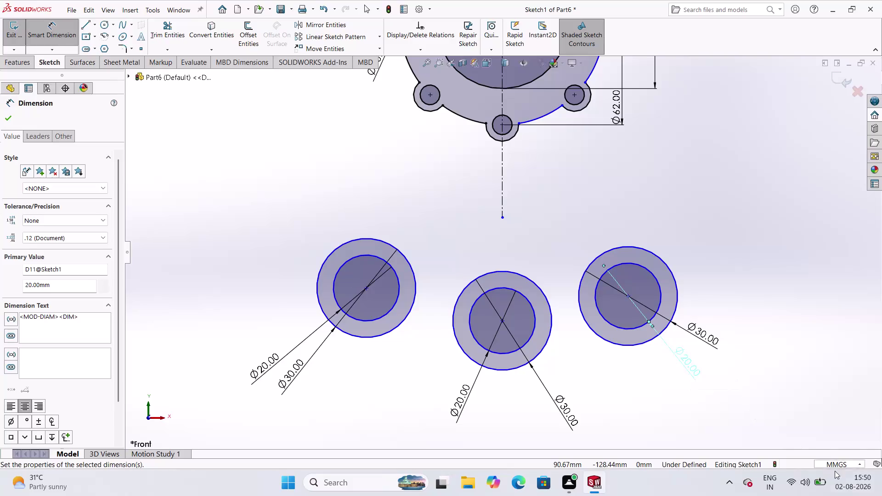
Dimension the right circle's centre 65 mm below the horizontal centreline.
click(731, 234)
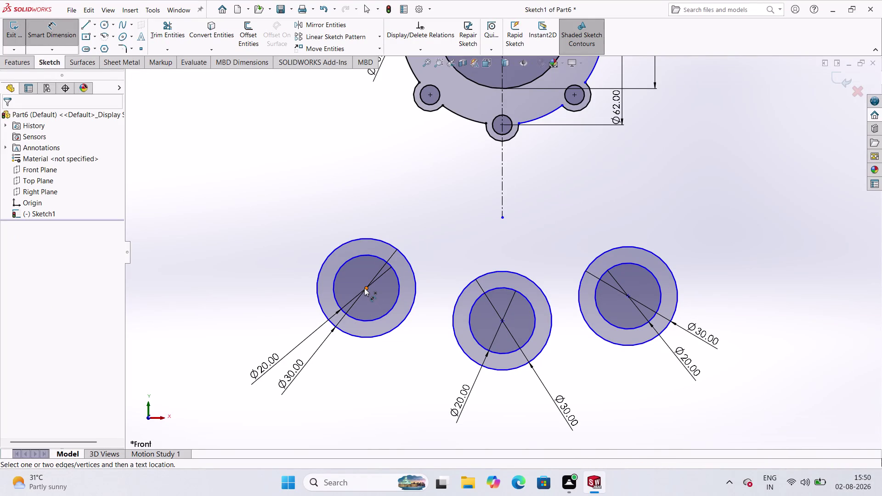
scroll(up, 3)
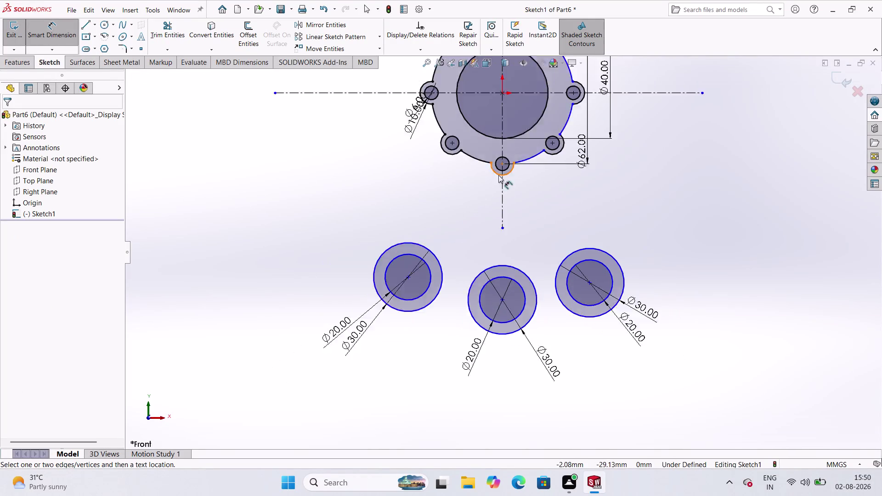
scroll(up, 3)
scroll(down, 3)
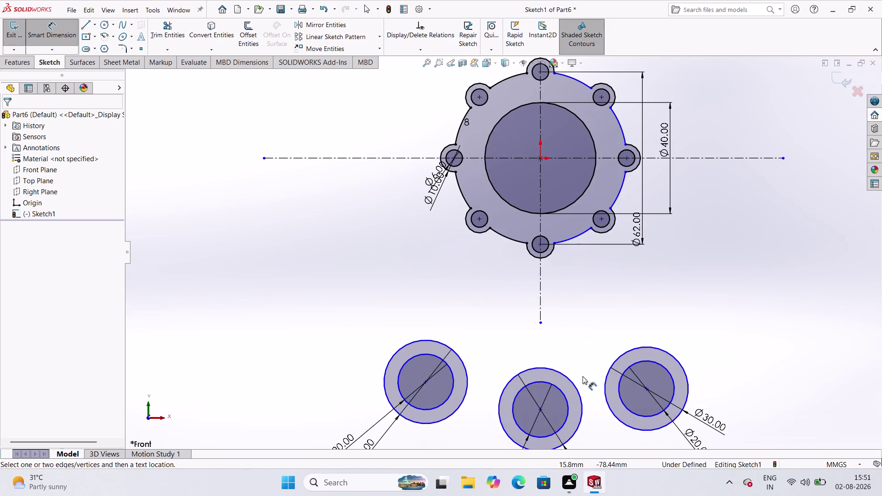
scroll(down, 3)
scroll(up, 3)
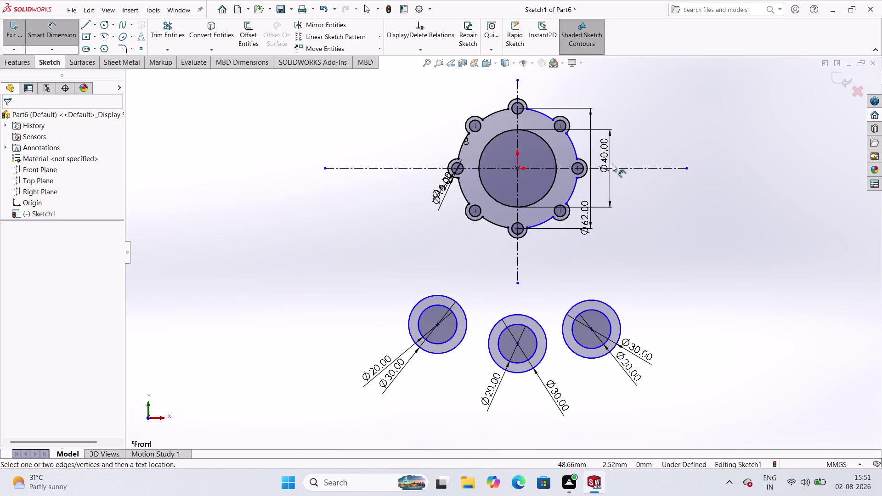
click(657, 167)
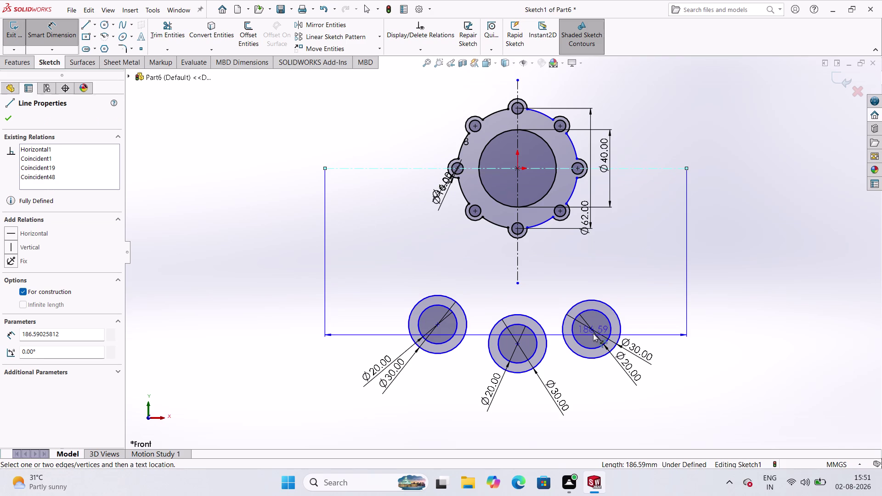
click(593, 328)
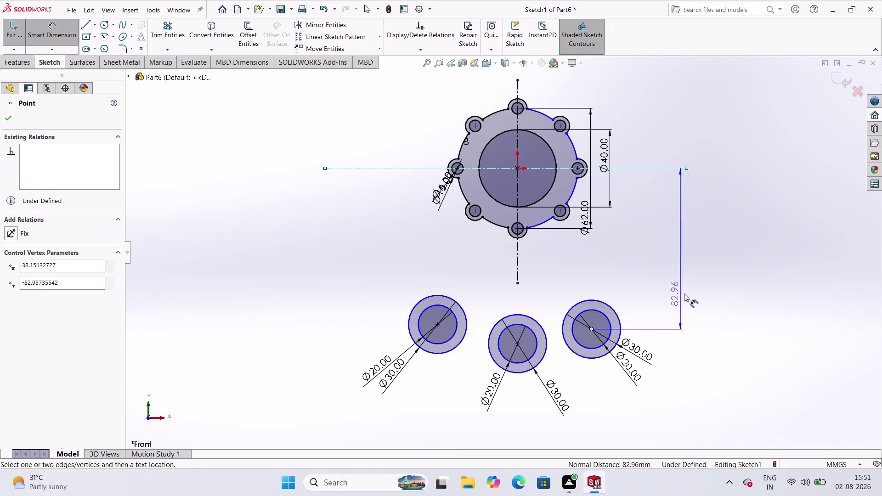
click(687, 292)
text(65)
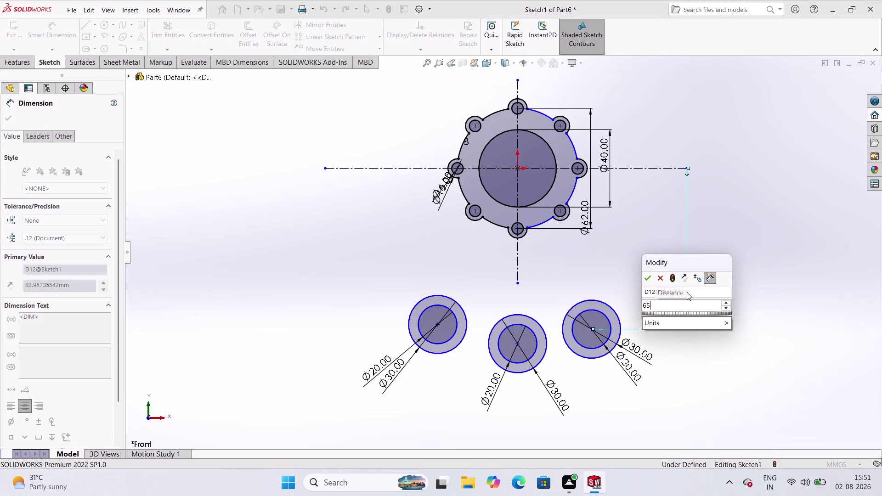
key(Return)
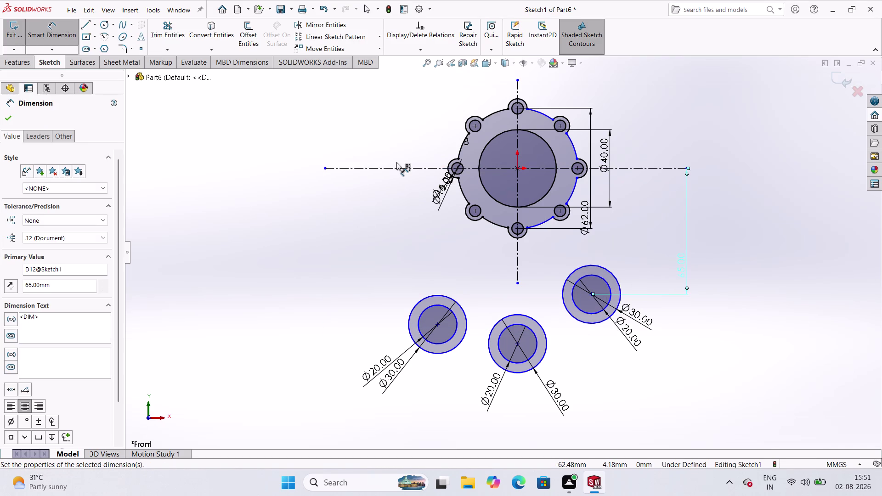
Start a vertical distance dimension from the horizontal centreline to the left circle's centre.
click(397, 167)
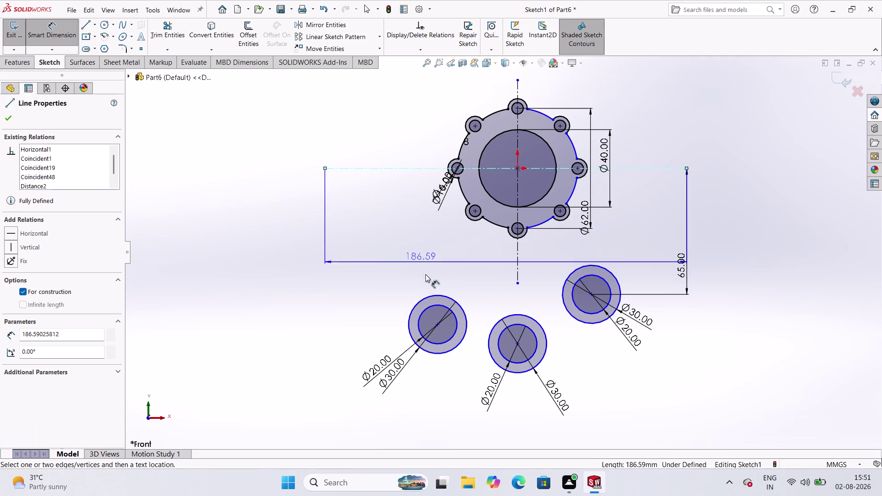
click(438, 323)
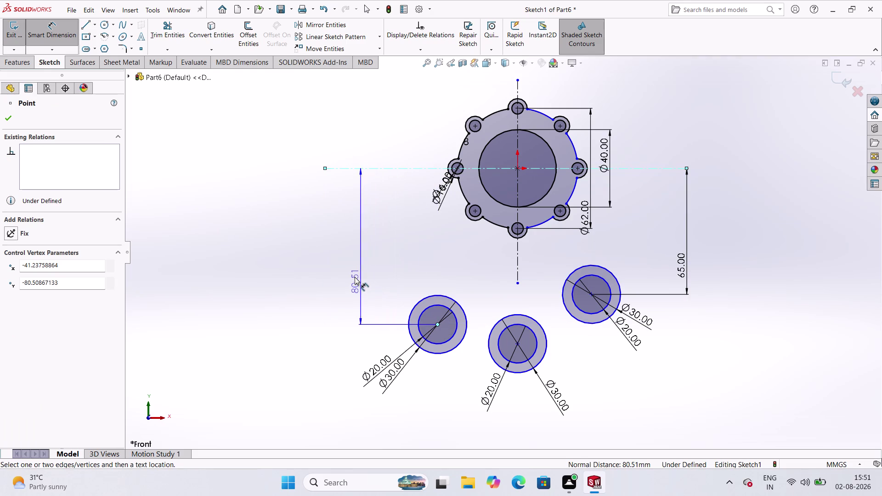
click(350, 270)
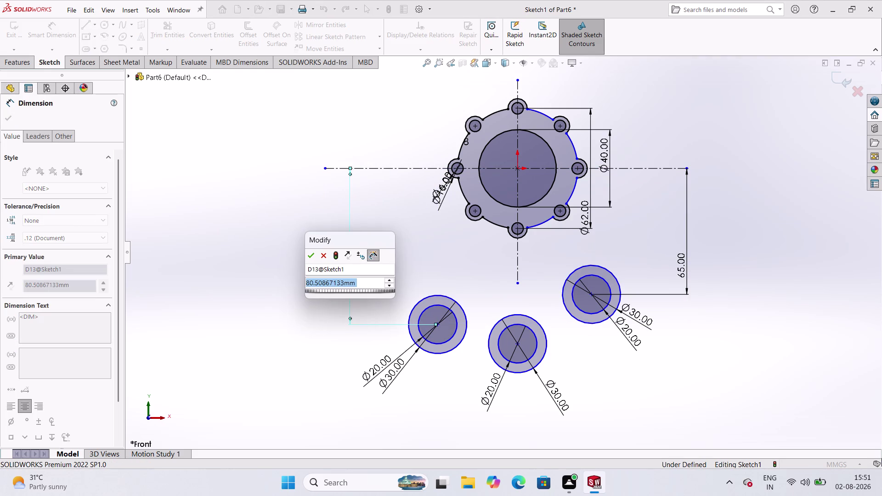
Confirm the left circle at 65 mm and place the middle circle 80 mm below the centreline.
text(65)
key(Return)
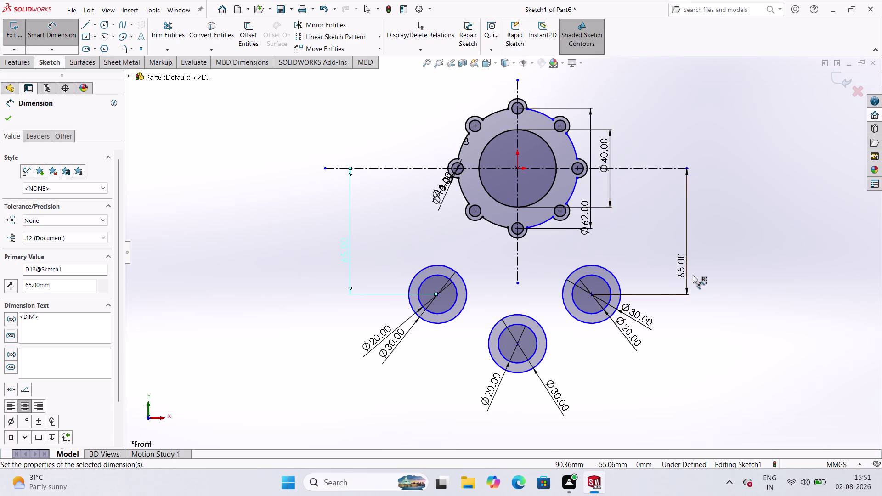
click(528, 168)
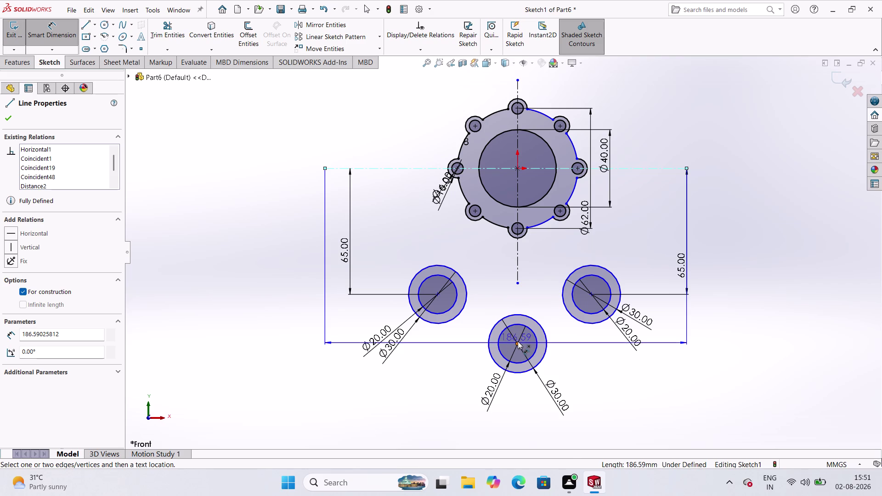
click(518, 341)
click(574, 364)
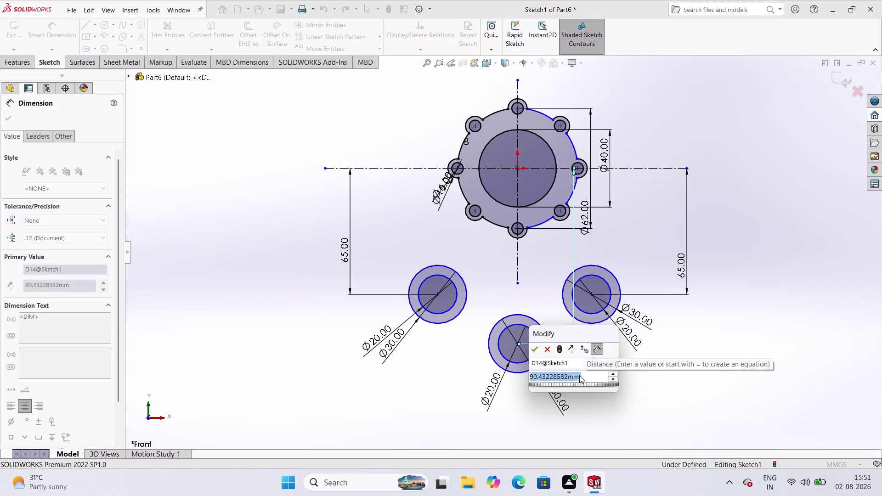
text(80)
key(Return)
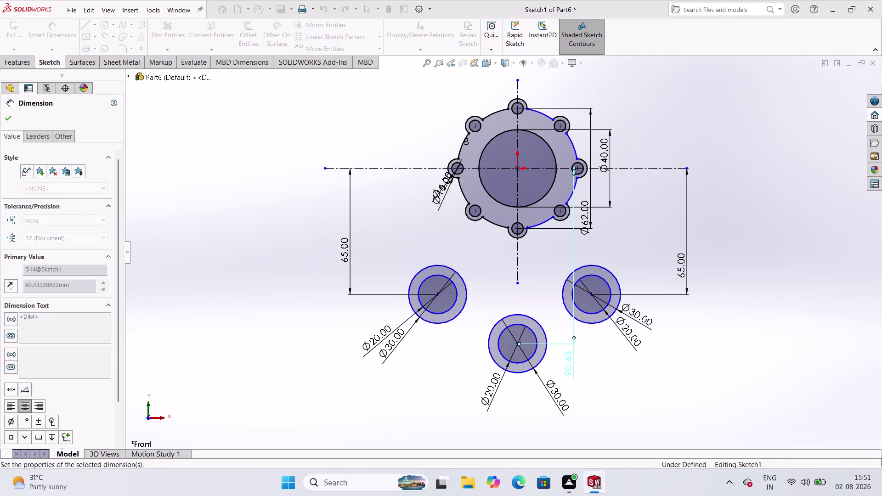
Begin a spacing dimension between the left and right circle centres.
click(610, 360)
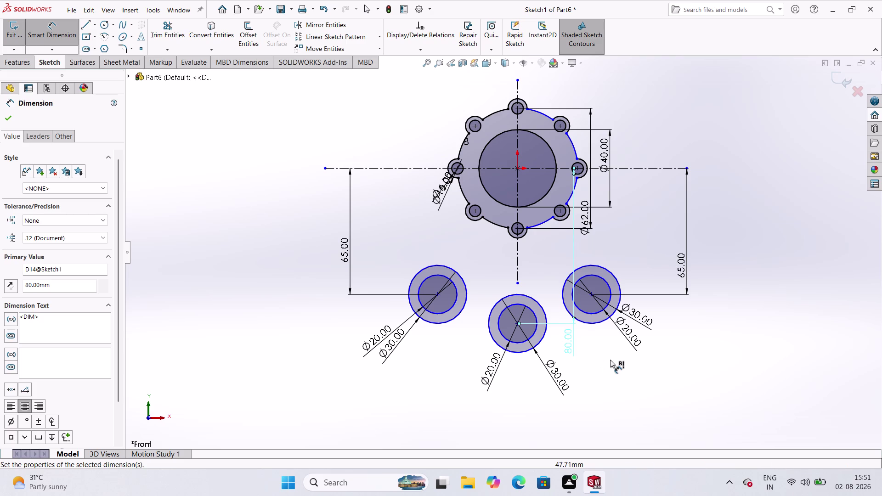
click(439, 296)
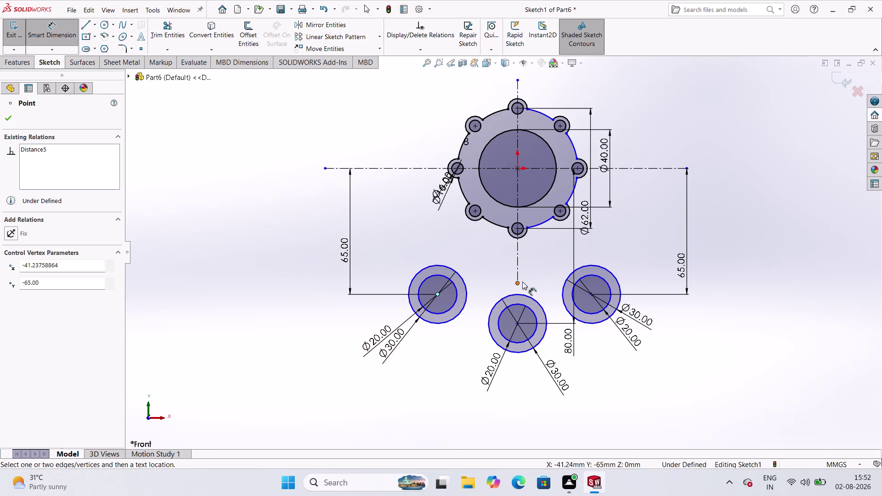
click(592, 294)
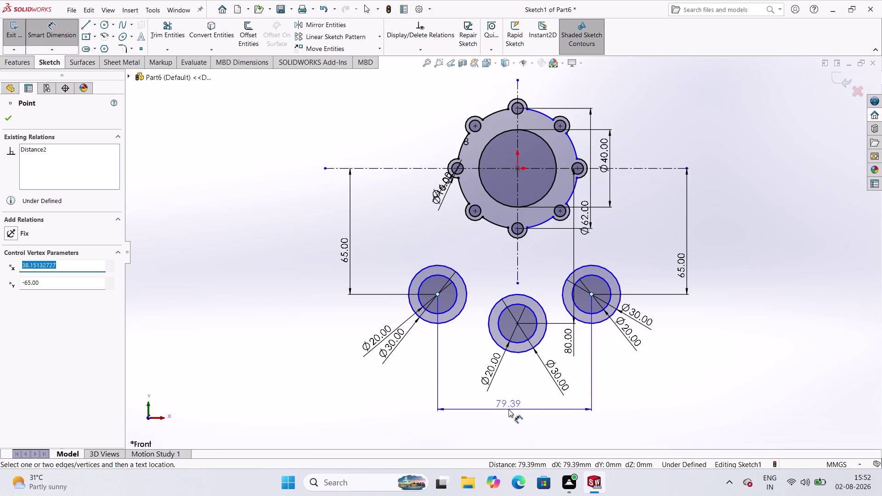
Make the two outer circle centres symmetric about the vertical centreline.
key(Escape)
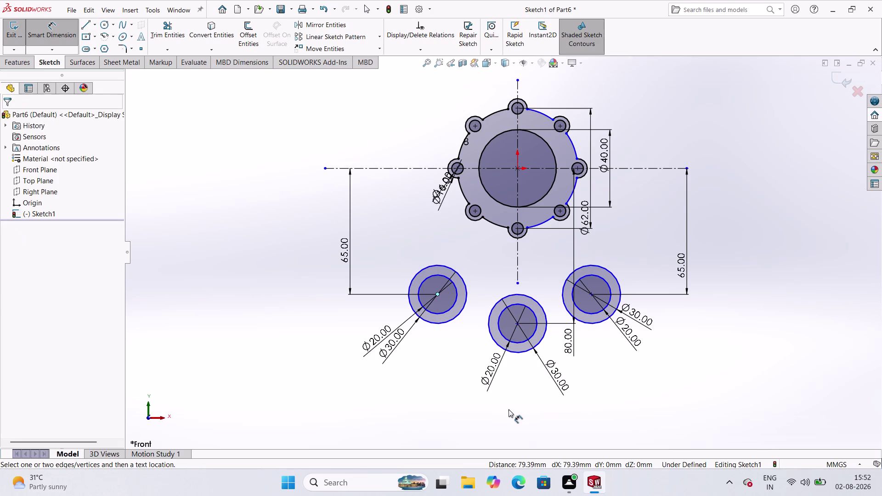
click(42, 37)
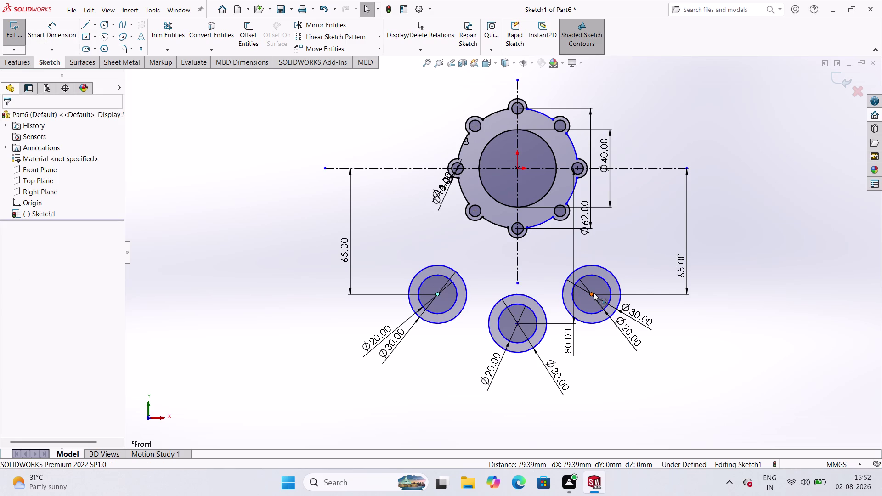
click(593, 292)
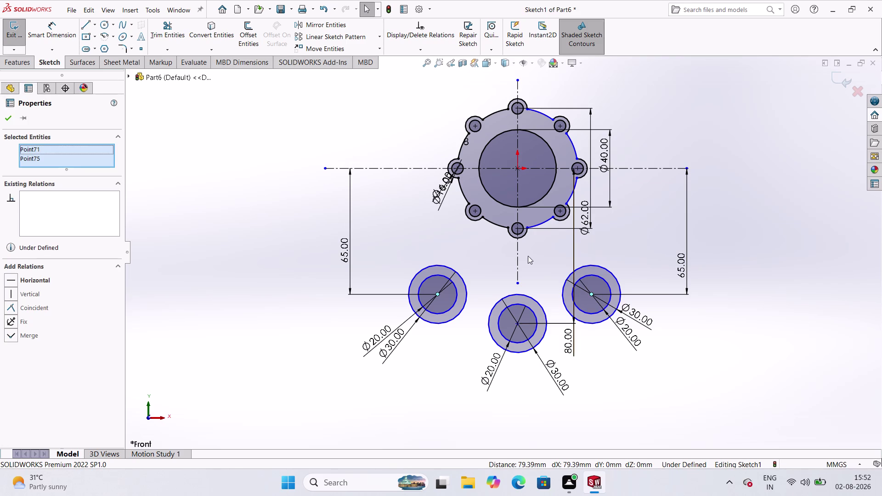
click(518, 264)
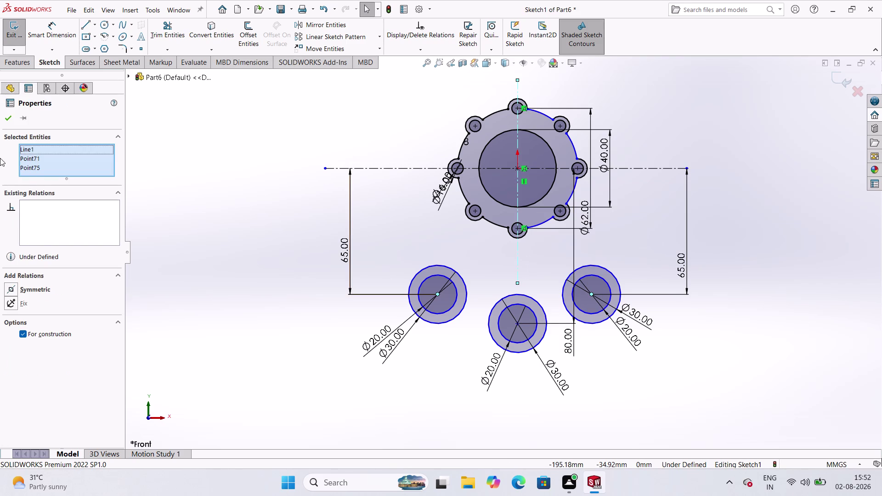
click(32, 287)
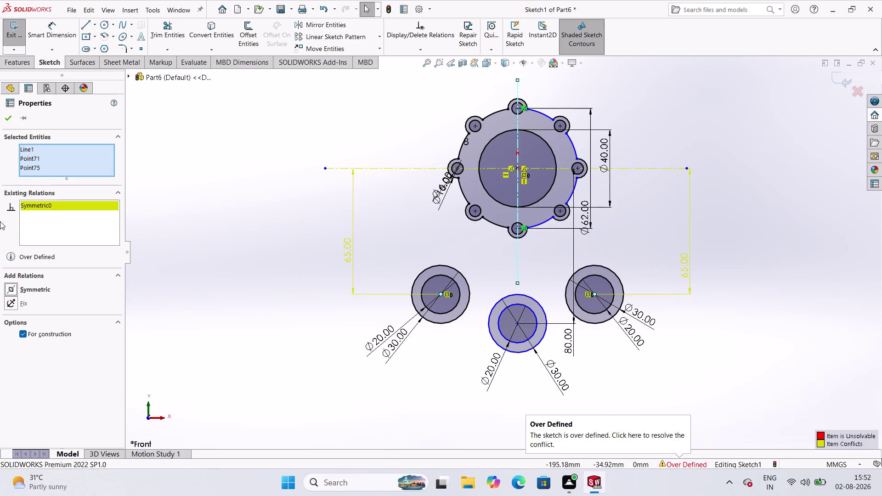
click(10, 115)
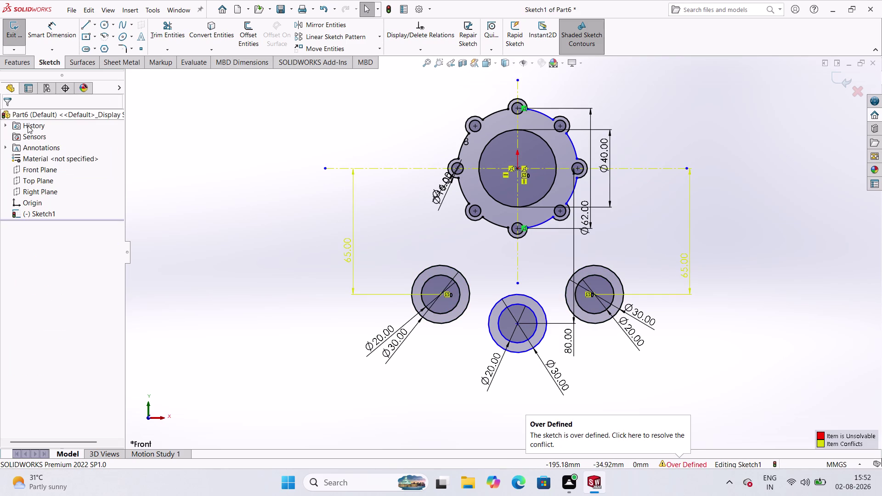
click(413, 400)
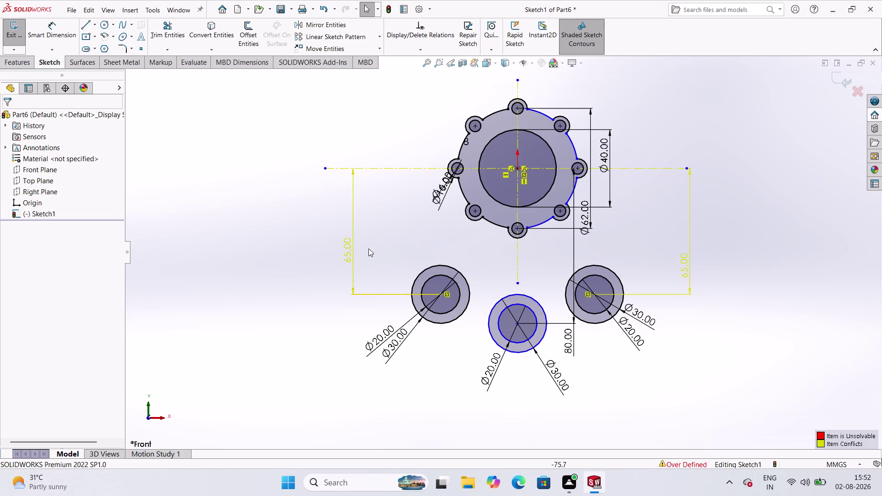
Delete the conflicting left 65 mm dimension.
click(342, 254)
key(Delete)
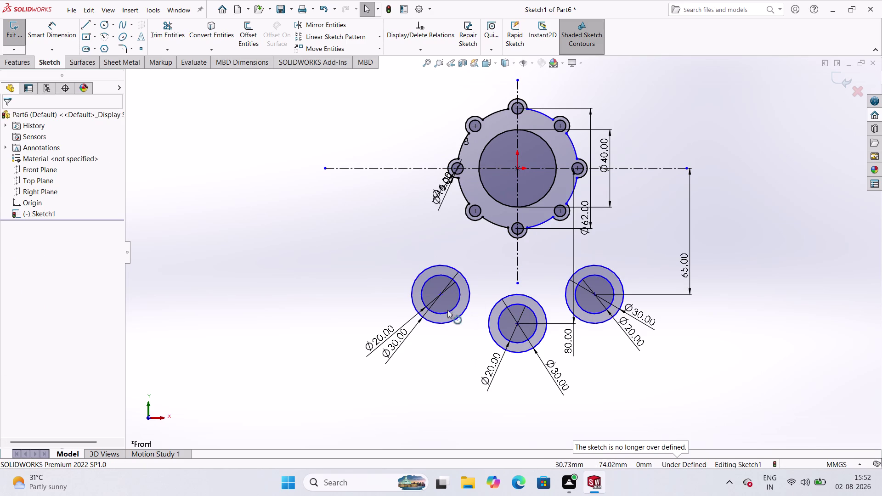
click(439, 296)
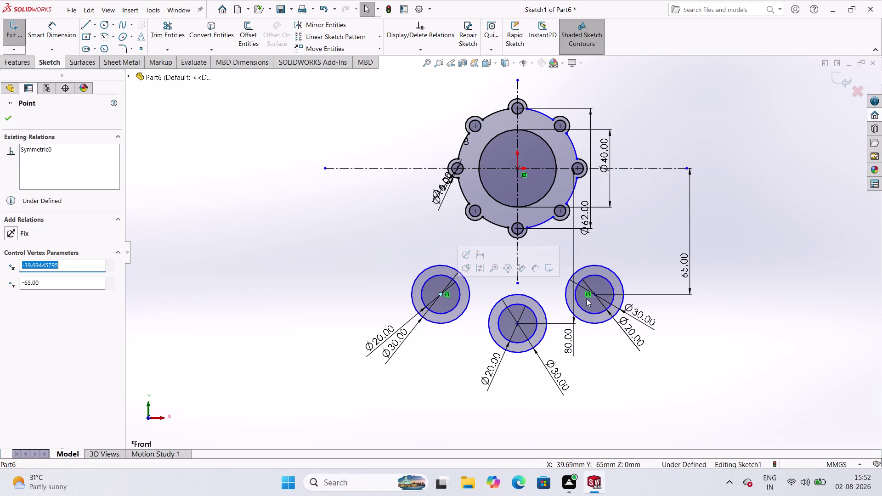
click(594, 295)
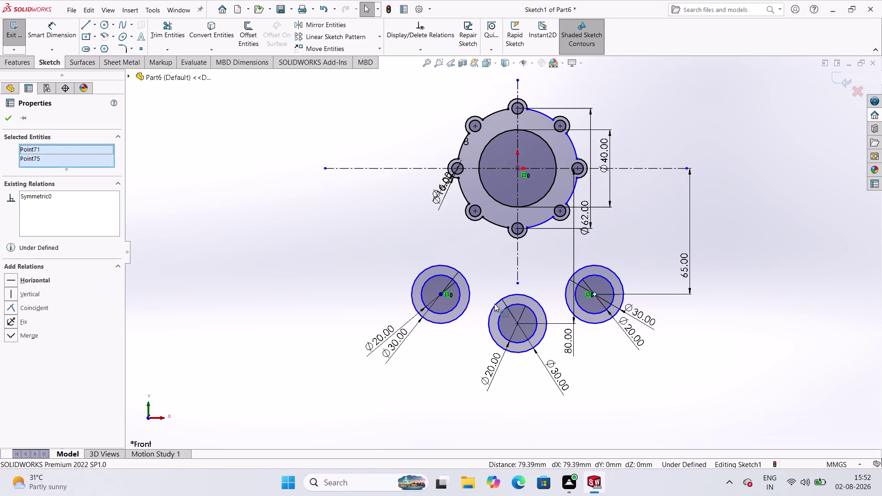
click(46, 38)
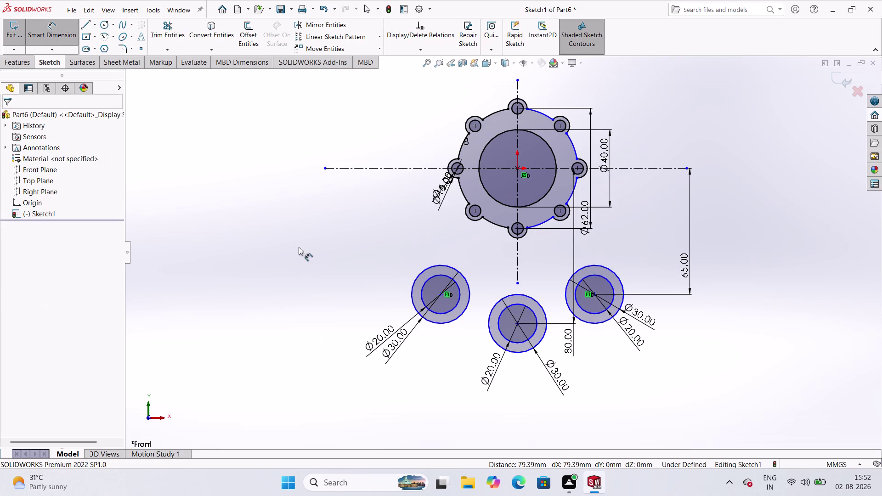
Space the left and right circle centres 72 mm apart and exit Sketch1.
click(443, 293)
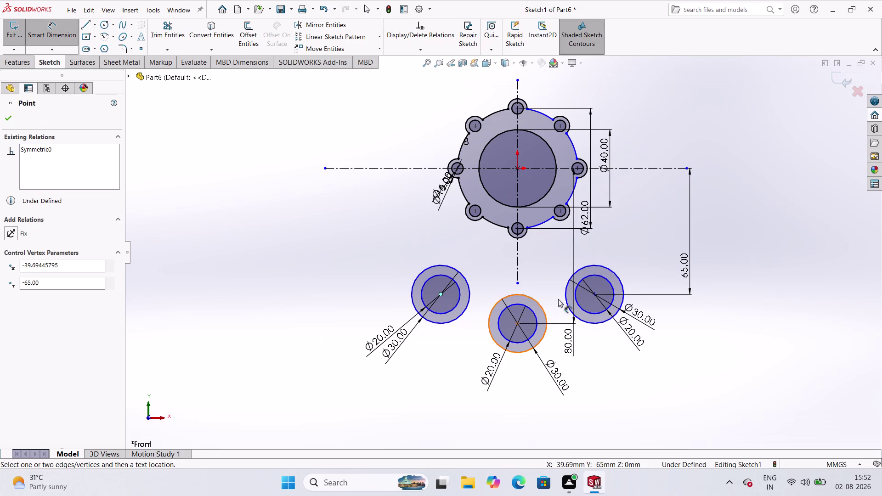
click(595, 296)
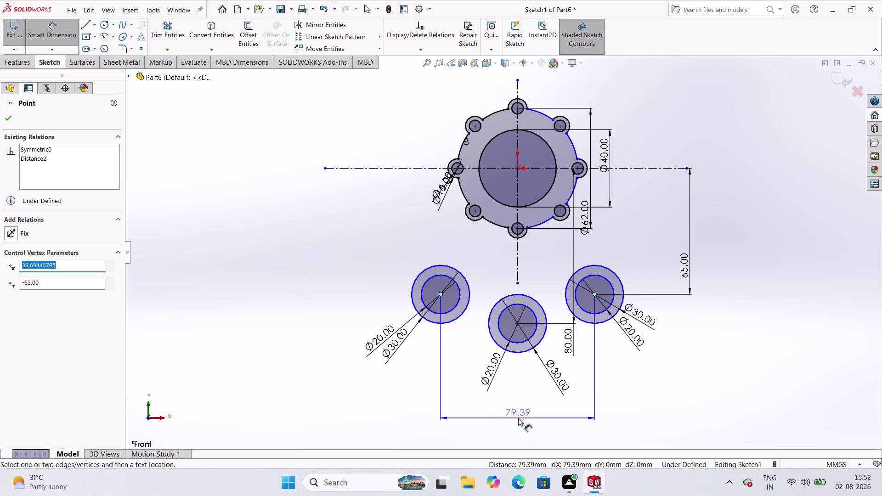
click(518, 418)
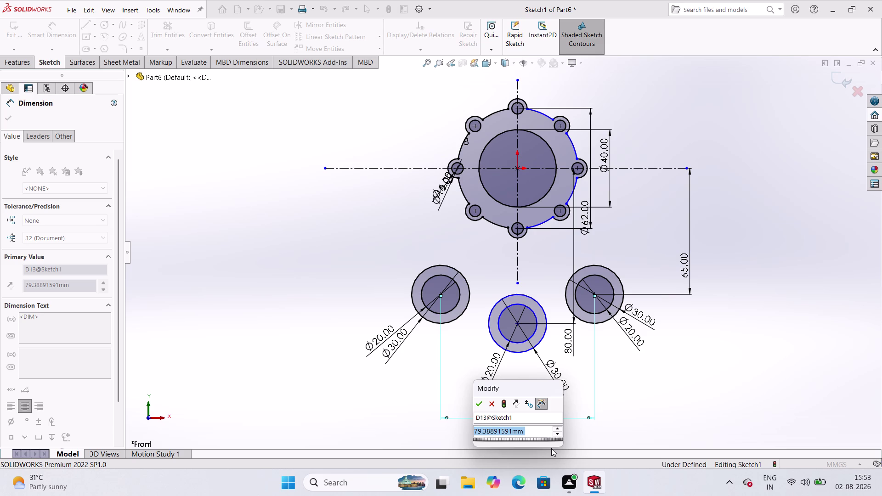
key(7)
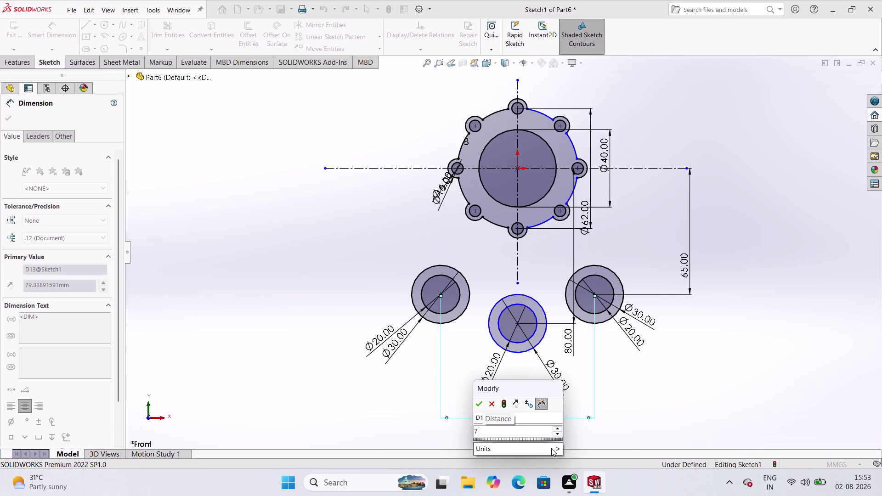
key(2)
key(Return)
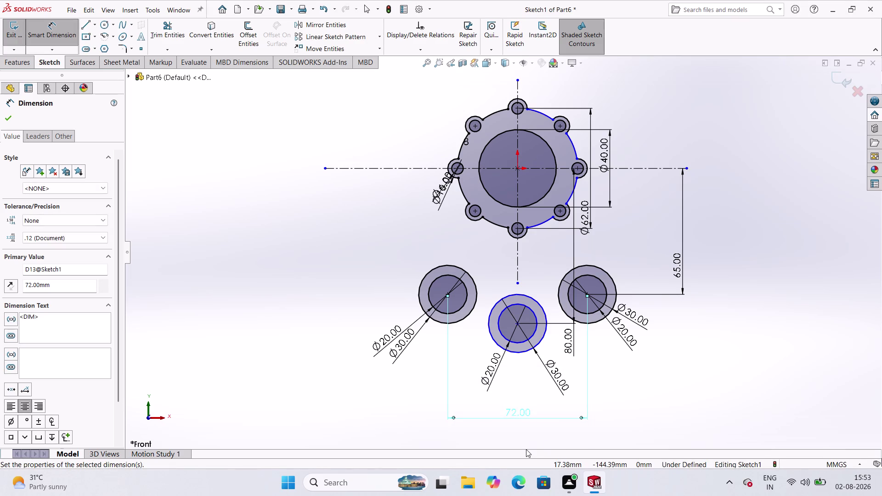
click(713, 392)
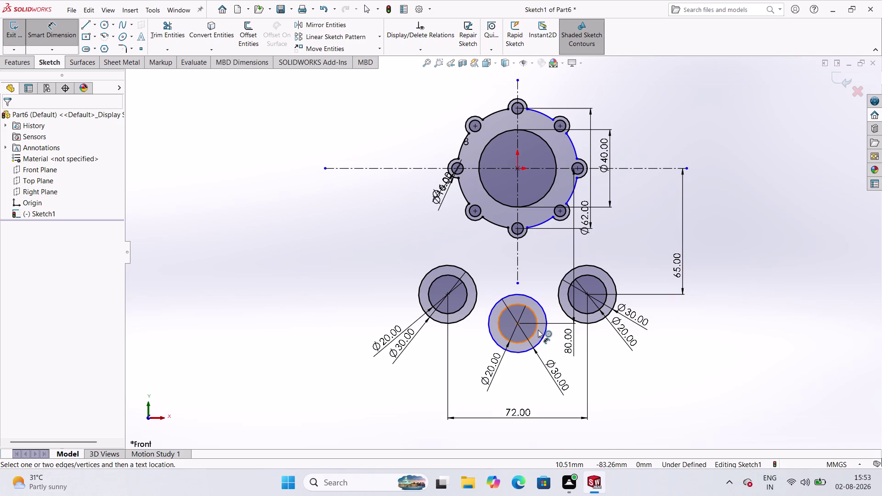
click(65, 29)
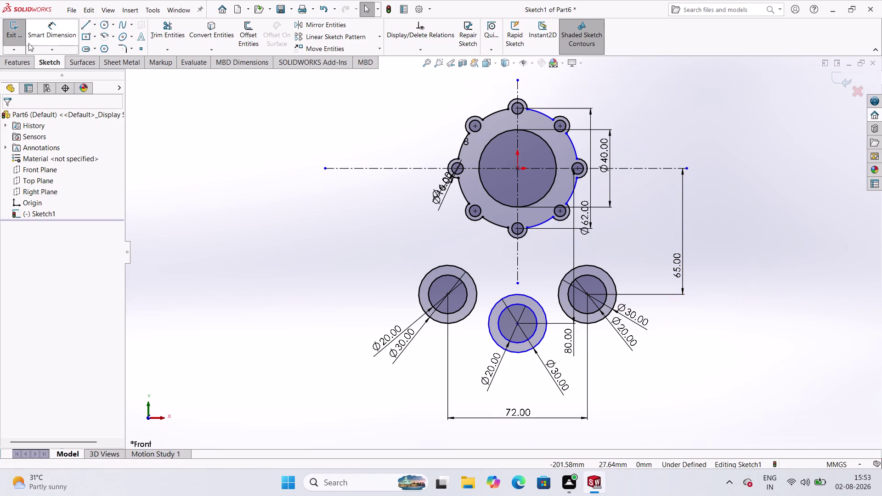
click(13, 34)
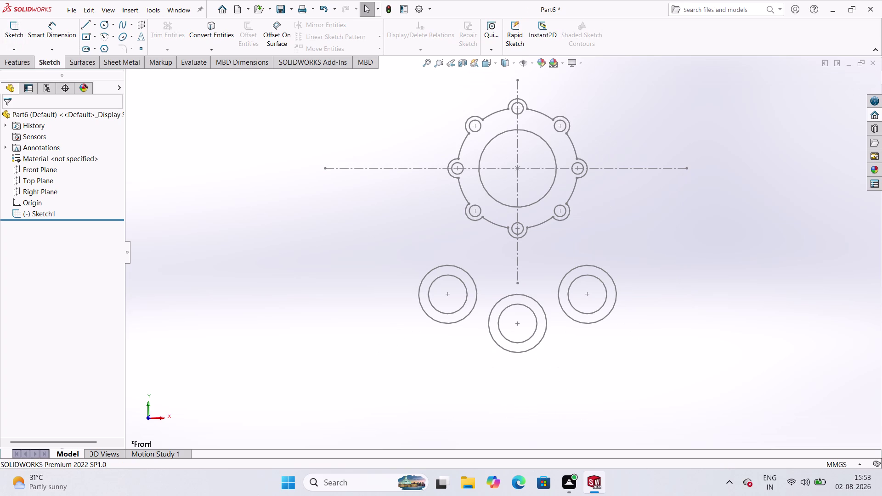
Extrude Sketch1 as Boss-Extrude1, Mid Plane, 32 mm deep.
click(18, 60)
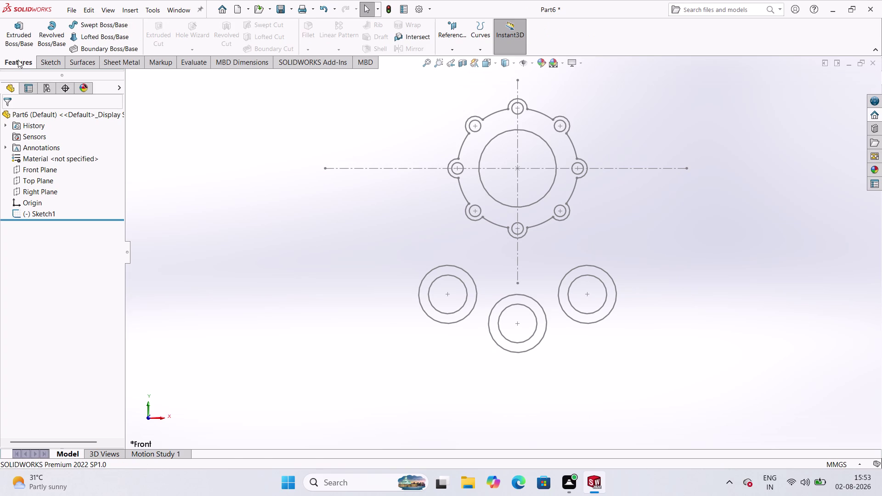
click(22, 27)
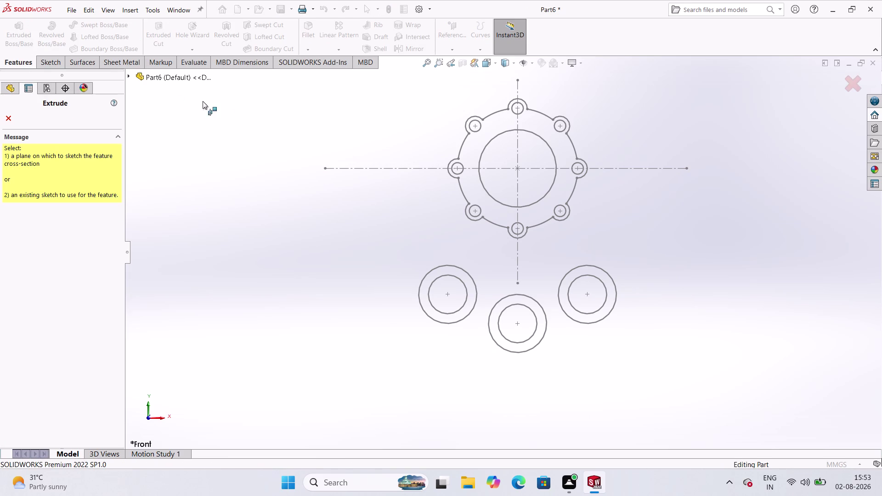
click(177, 79)
click(163, 179)
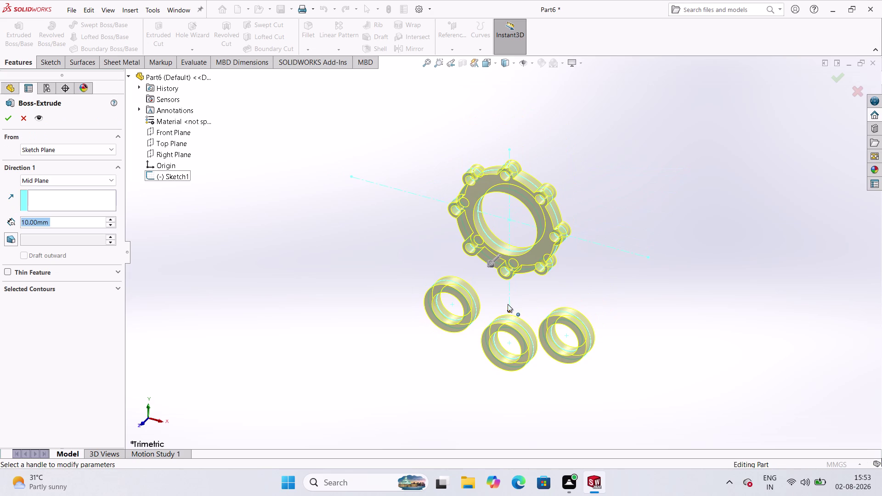
text(32)
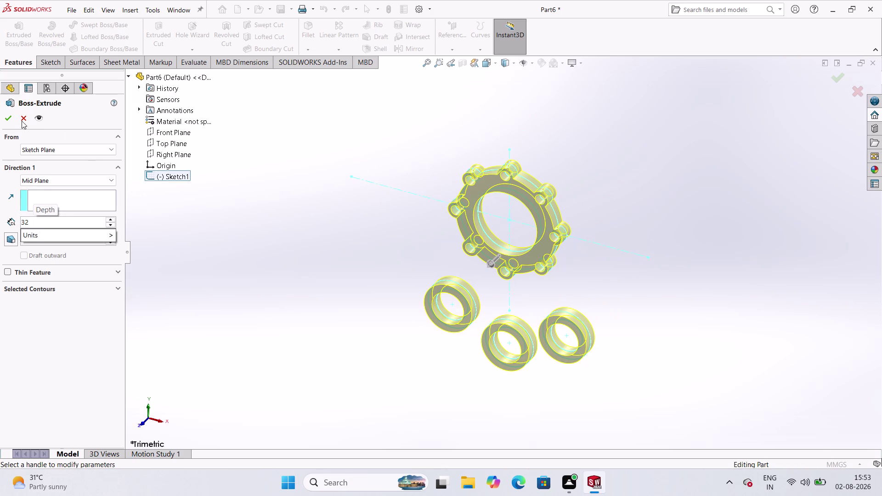
click(7, 122)
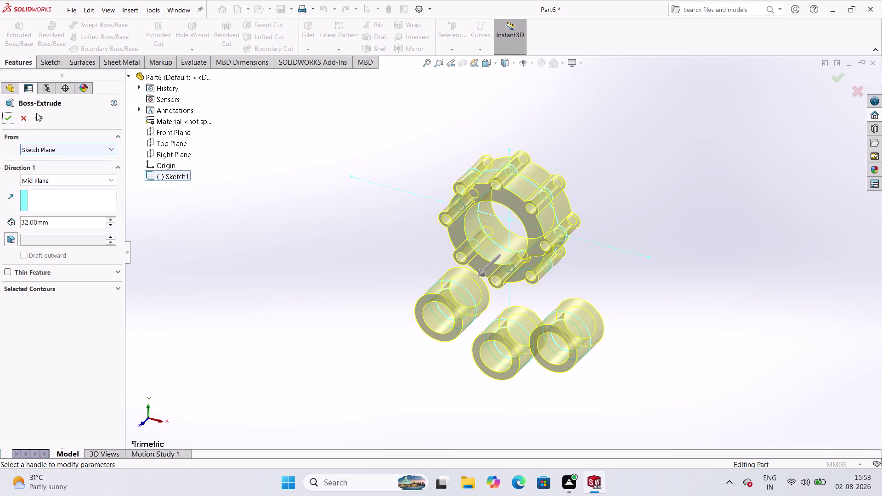
click(9, 116)
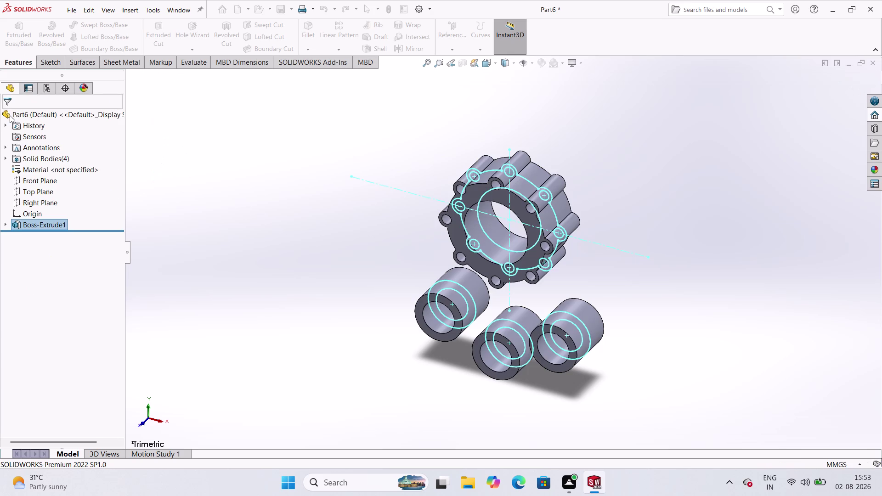
click(278, 154)
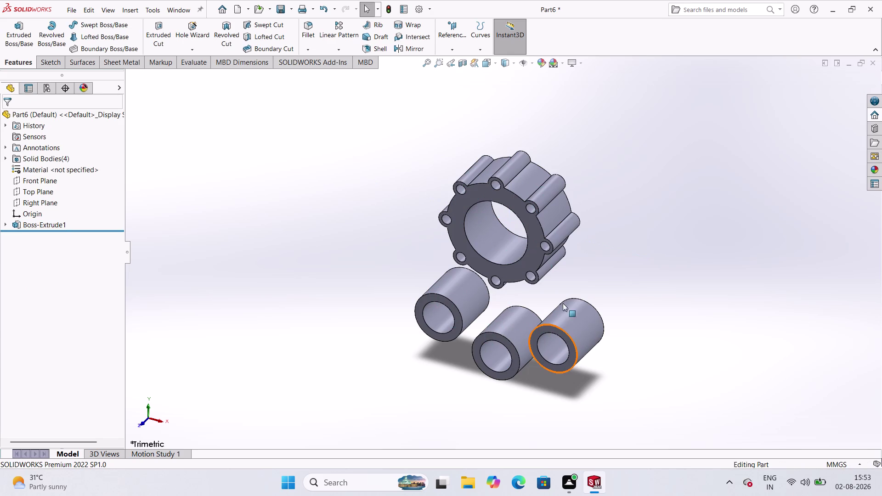
middle_drag(608, 240, 618, 183)
scroll(up, 3)
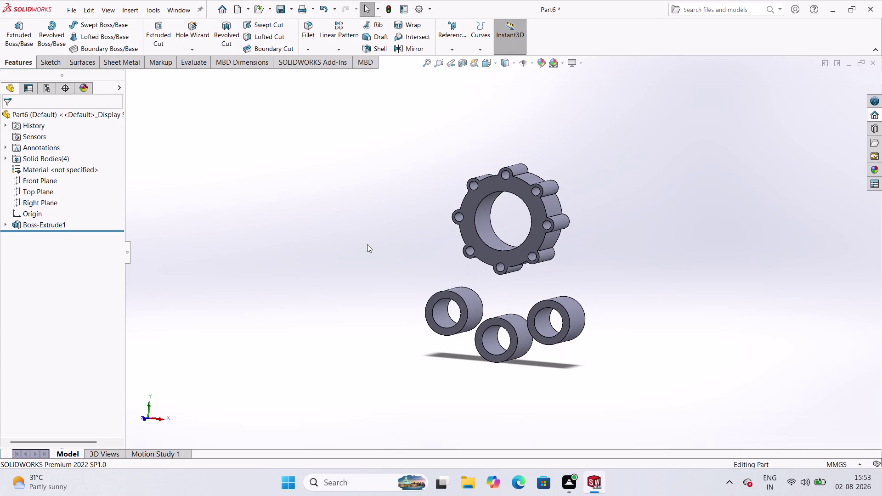
scroll(up, 3)
middle_drag(388, 239, 418, 250)
scroll(down, 3)
scroll(up, 3)
scroll(down, 3)
scroll(down, 3)
scroll(up, 3)
scroll(down, 3)
scroll(down, 3)
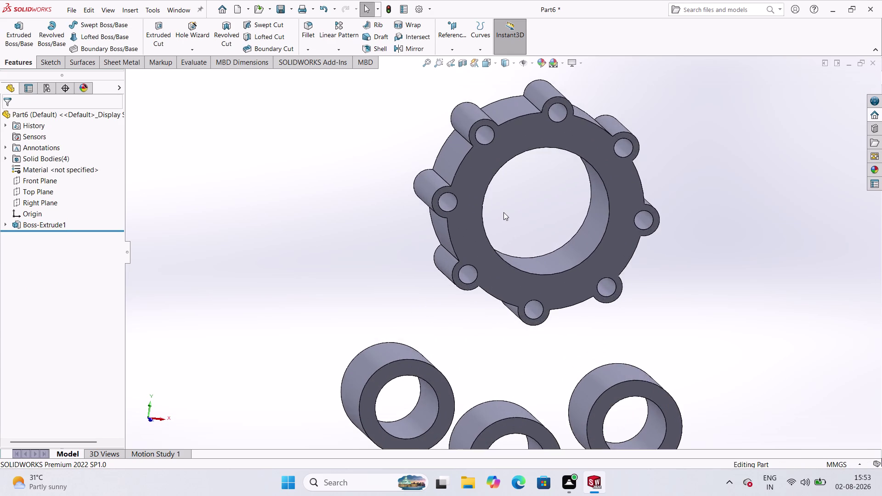
middle_drag(504, 212, 495, 131)
scroll(up, 3)
middle_drag(477, 153, 480, 313)
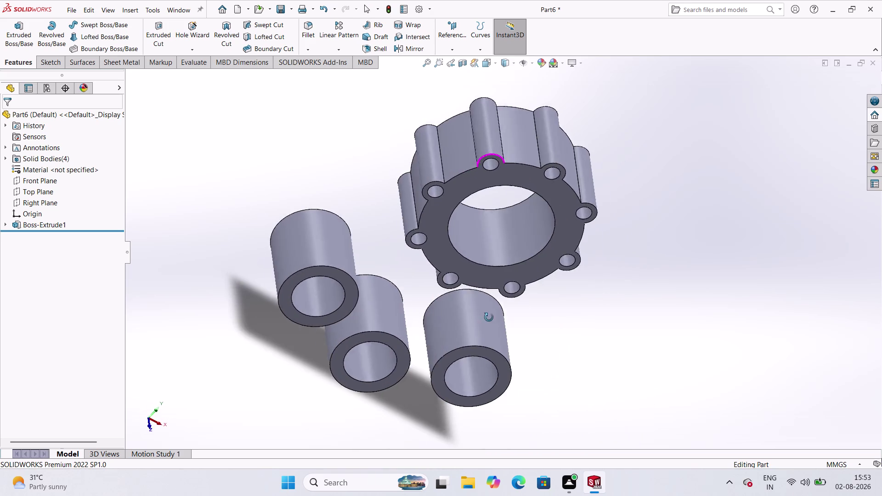
middle_drag(479, 313, 463, 216)
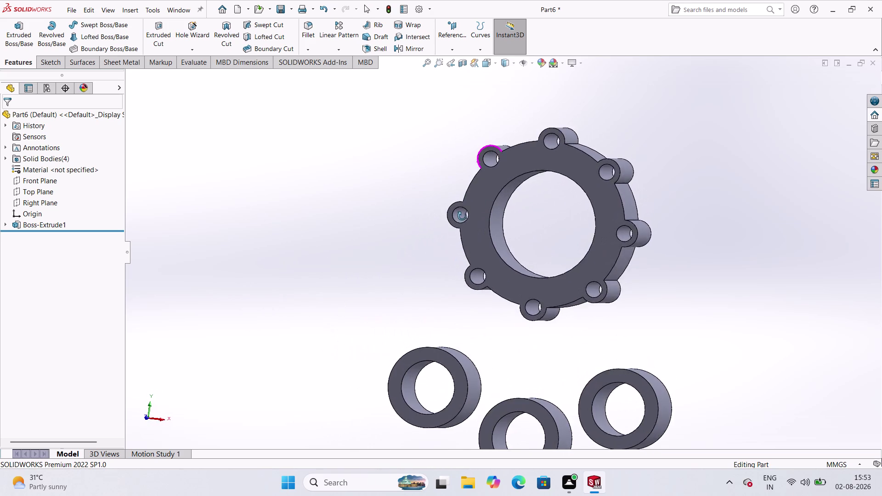
middle_drag(462, 216, 524, 243)
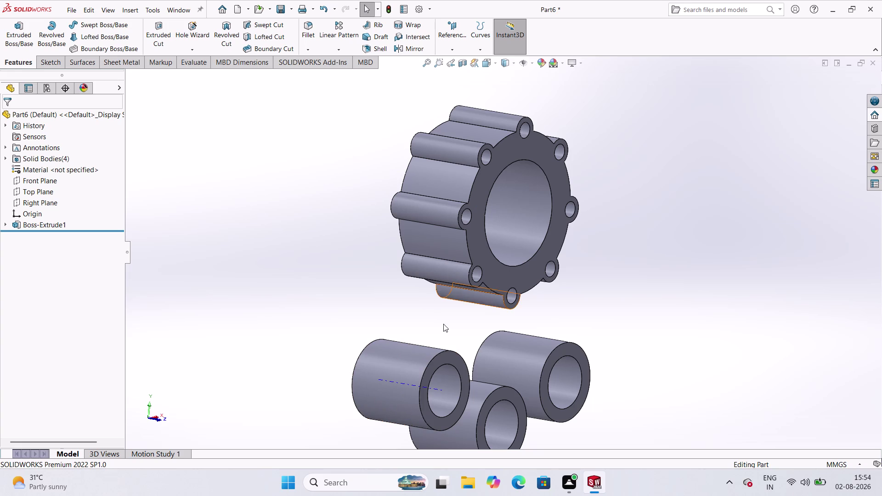
scroll(up, 3)
scroll(down, 3)
middle_drag(498, 279, 492, 281)
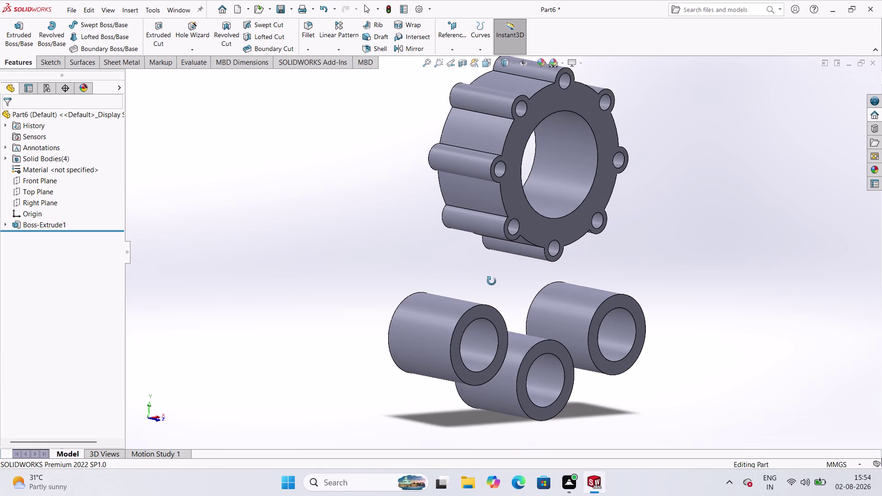
middle_drag(492, 281, 437, 284)
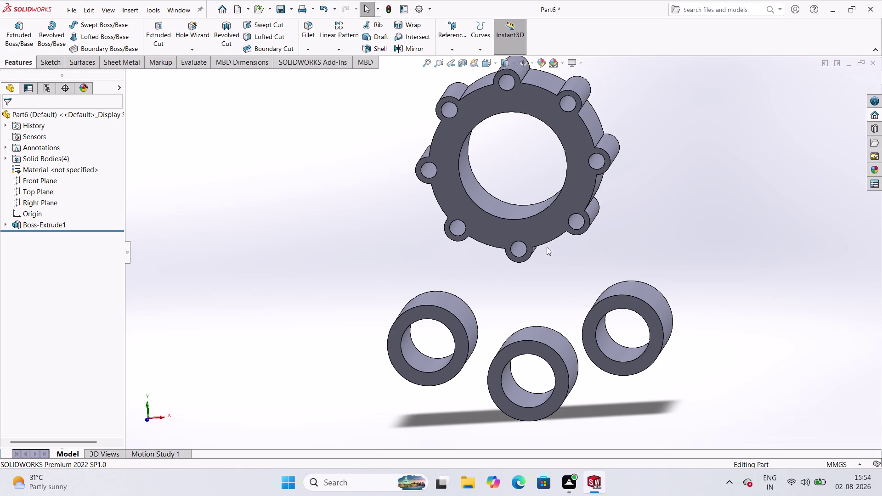
middle_drag(647, 196, 637, 227)
middle_drag(606, 177, 607, 176)
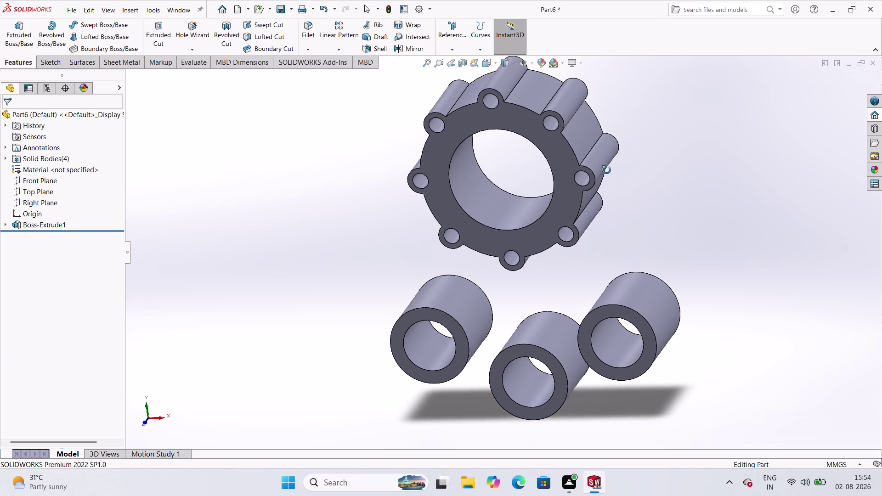
middle_drag(606, 176, 628, 131)
middle_click(627, 131)
scroll(up, 3)
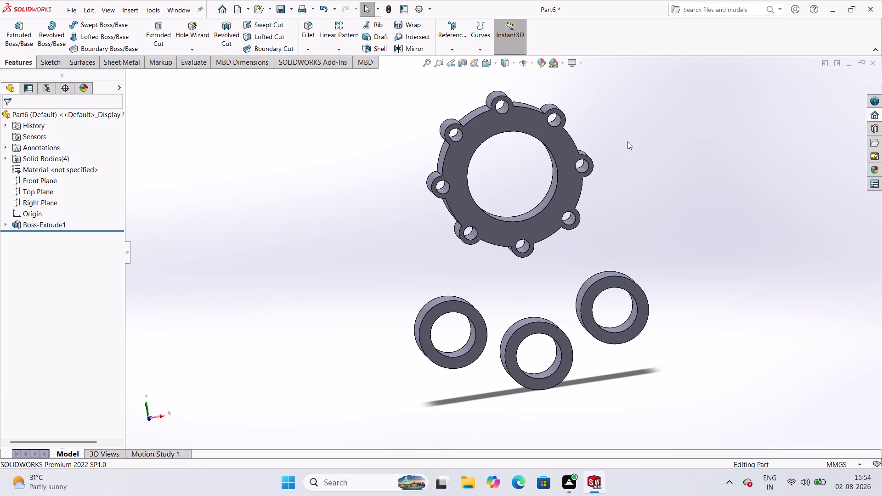
middle_drag(370, 324, 357, 273)
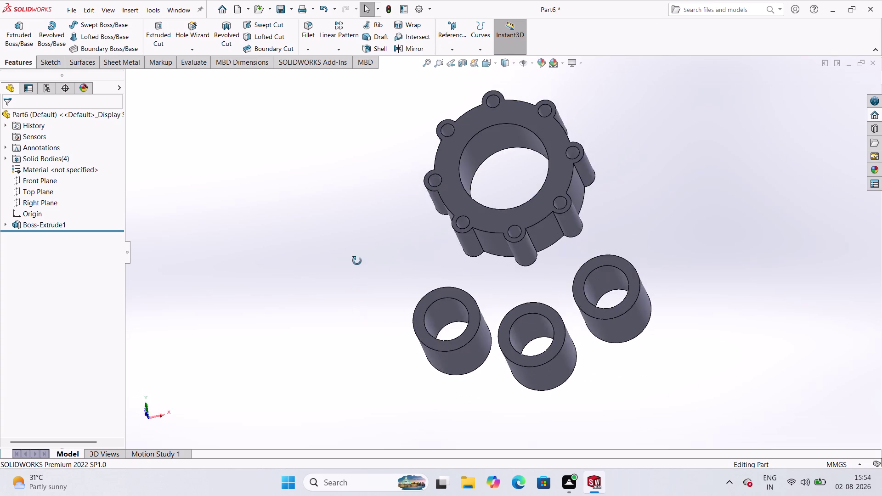
middle_drag(357, 273, 399, 251)
middle_drag(391, 252, 385, 258)
middle_drag(364, 291, 358, 300)
middle_click(359, 300)
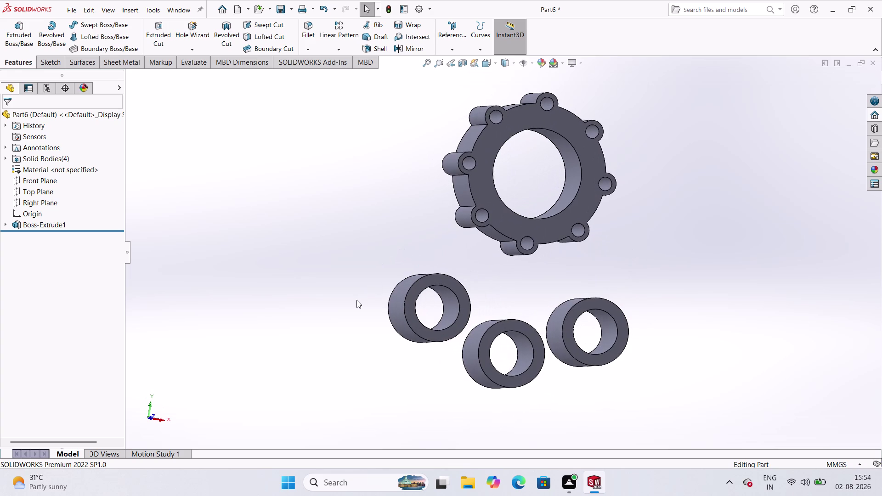
click(49, 61)
Open Sketch2 on the front face of the flange and rings.
drag(19, 33, 14, 27)
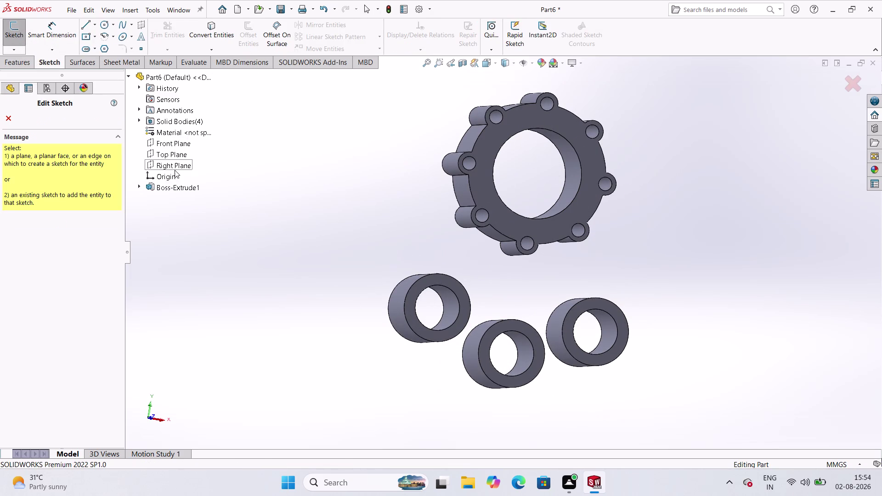
click(166, 137)
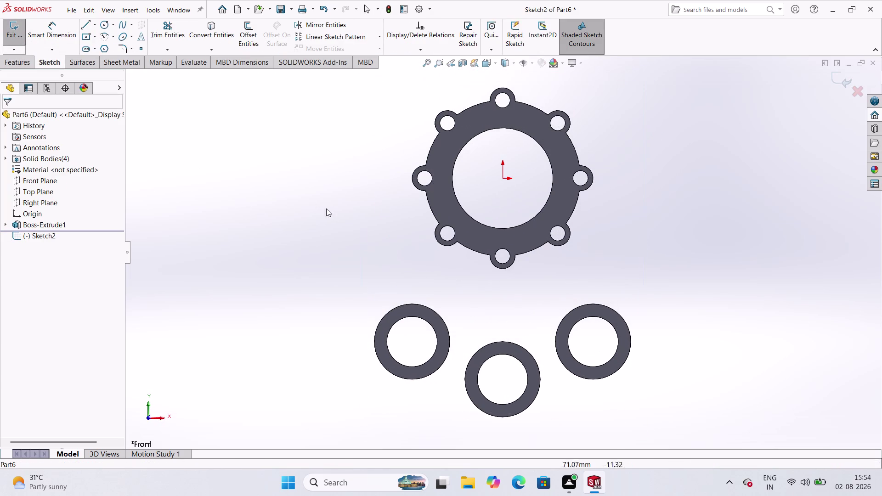
scroll(down, 3)
scroll(up, 3)
scroll(down, 3)
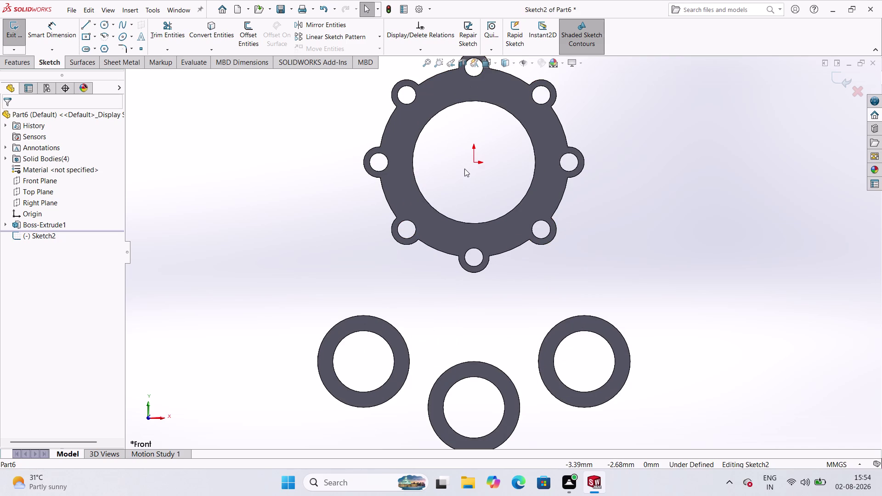
scroll(up, 3)
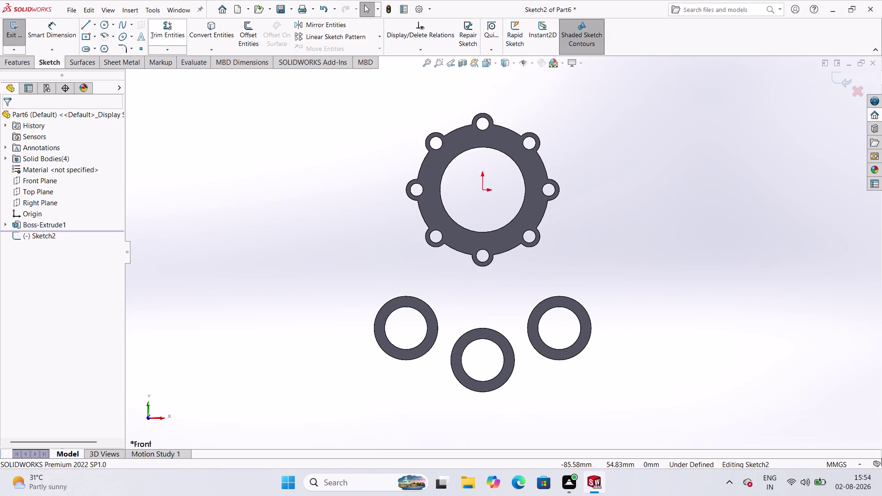
click(209, 28)
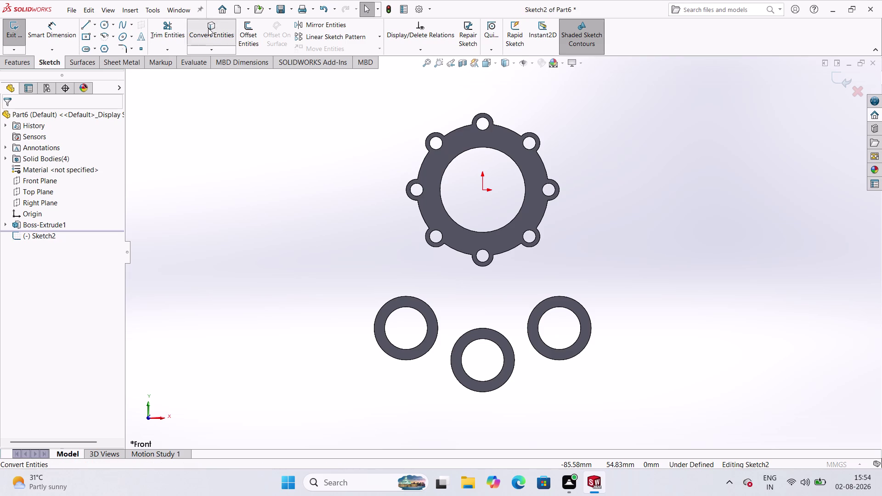
scroll(down, 3)
scroll(up, 3)
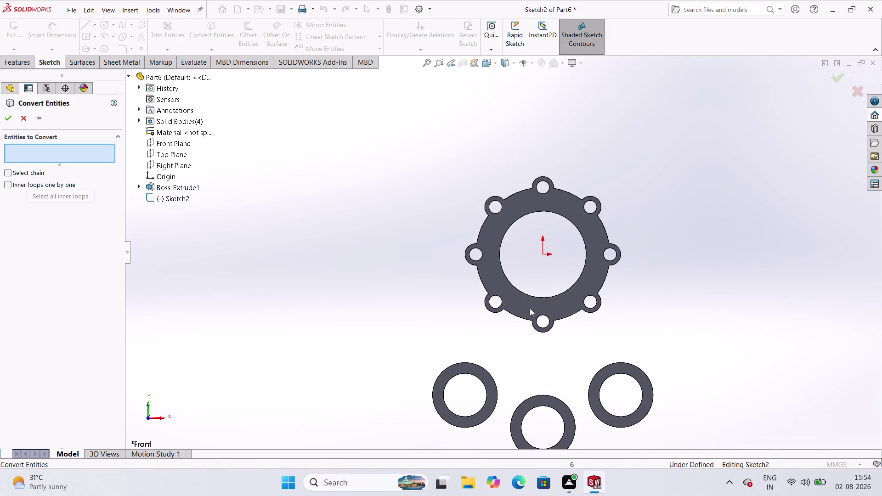
scroll(down, 3)
click(415, 217)
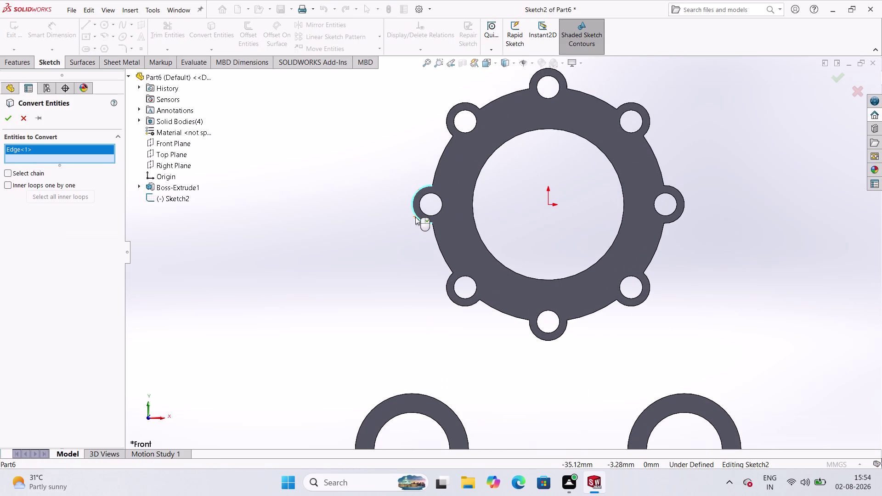
click(441, 248)
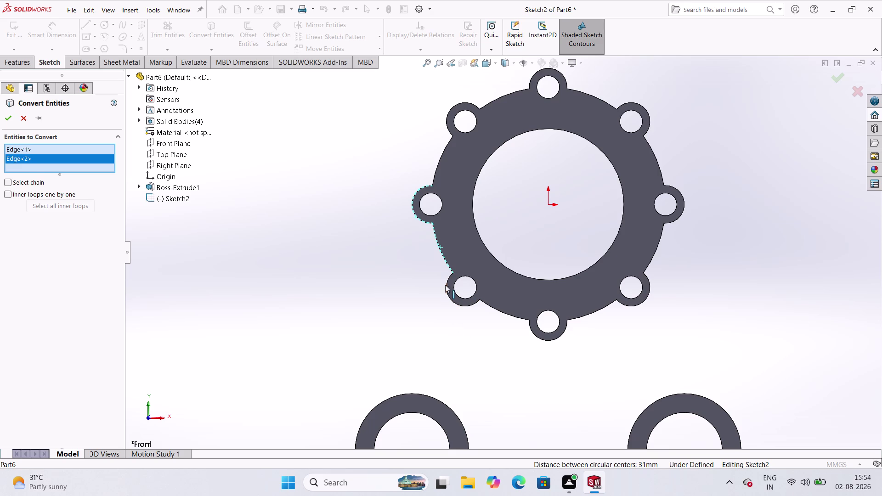
click(446, 285)
click(506, 310)
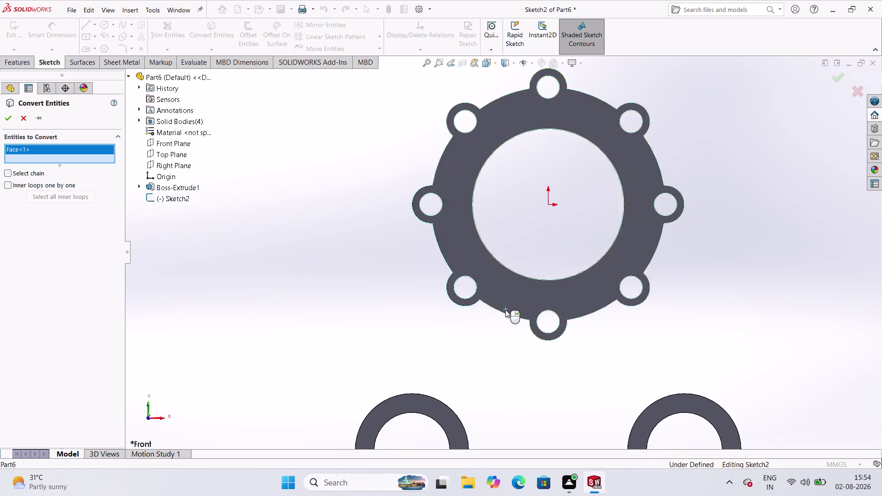
click(291, 269)
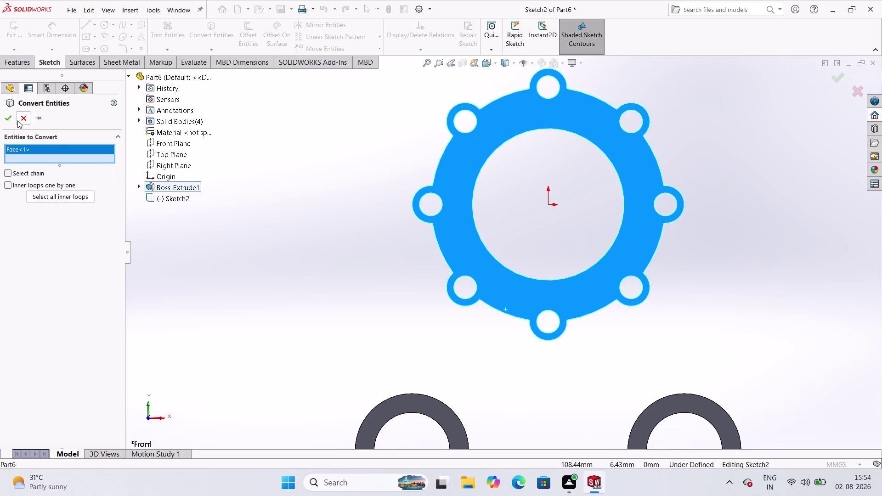
click(18, 123)
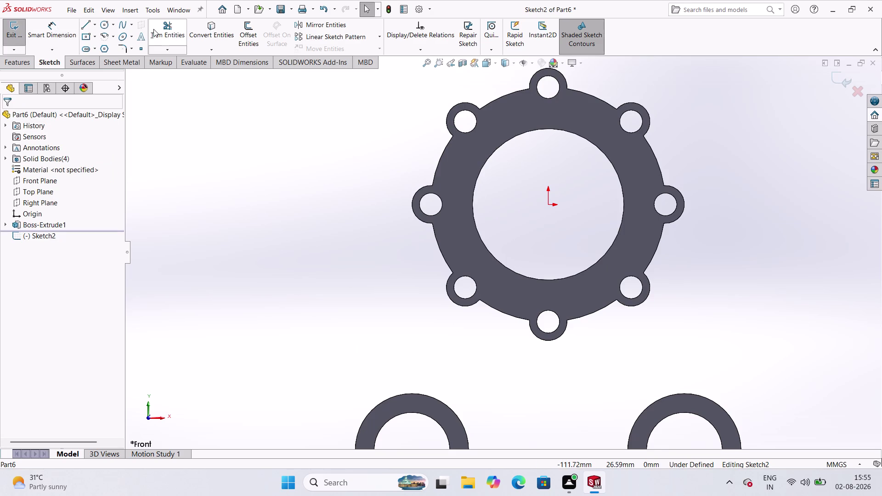
click(211, 27)
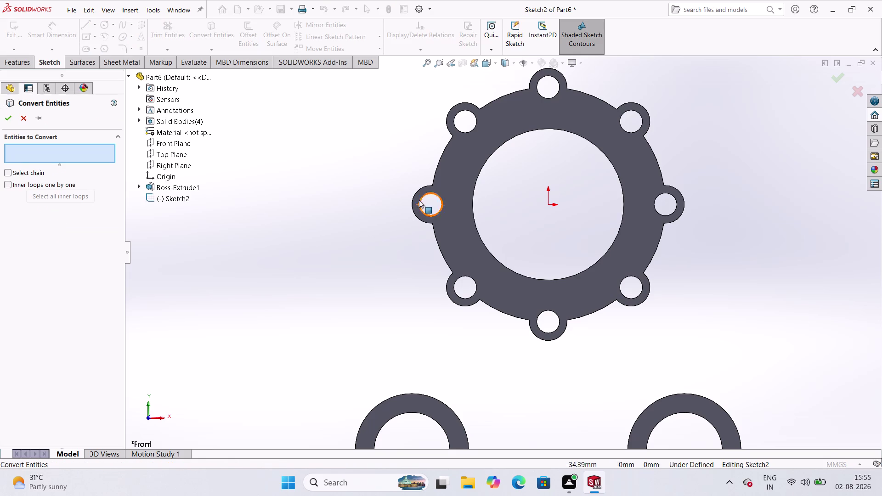
click(411, 209)
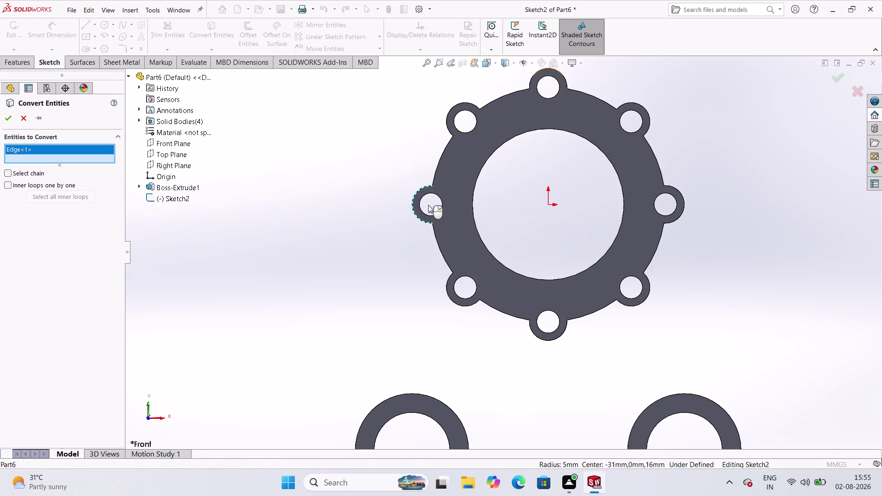
click(684, 201)
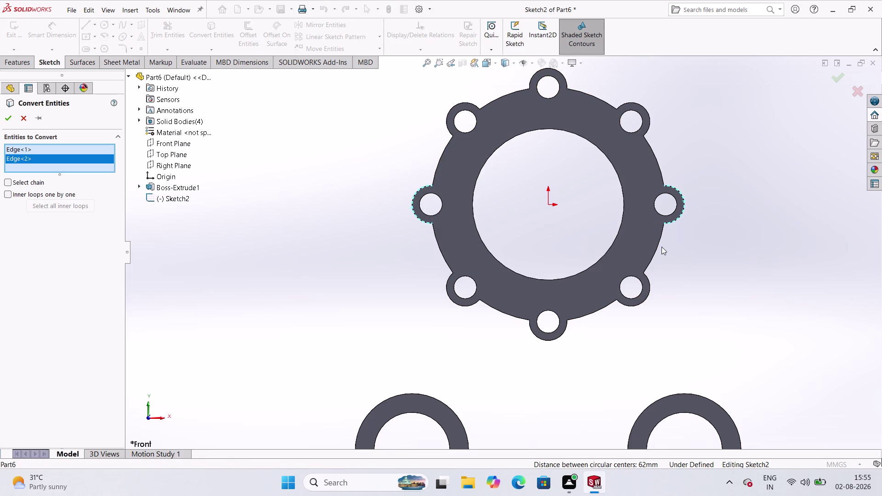
click(655, 244)
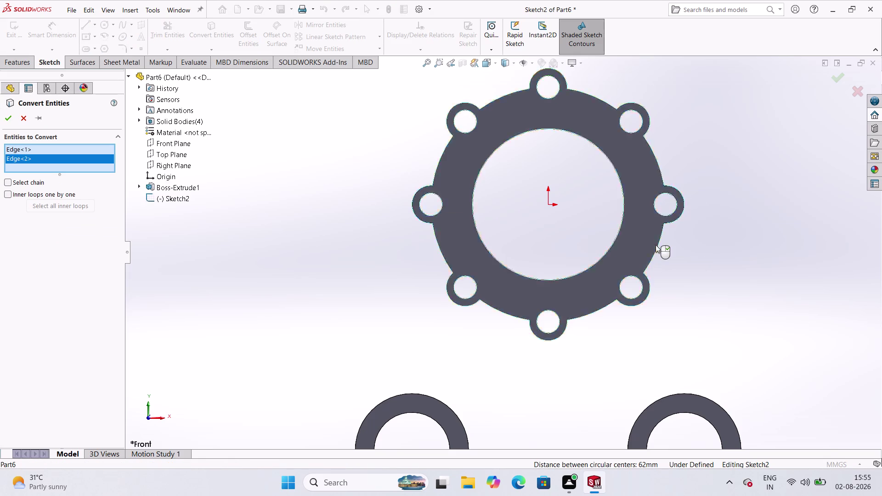
click(29, 117)
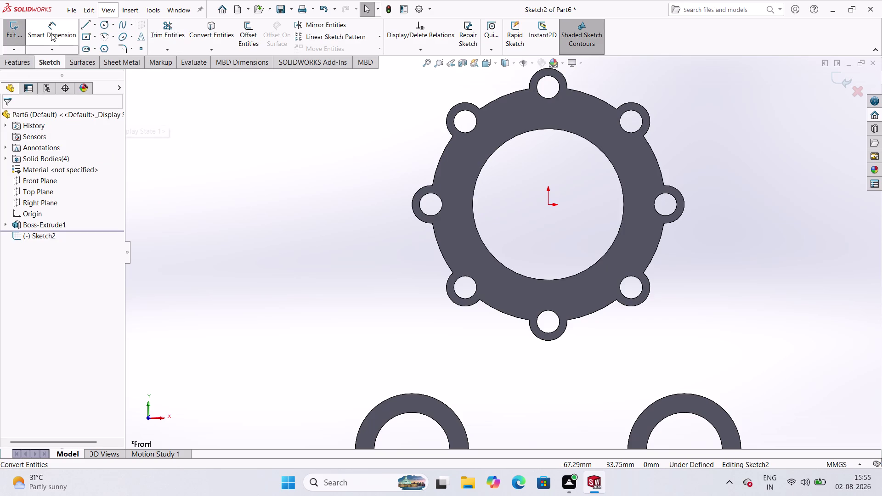
click(208, 38)
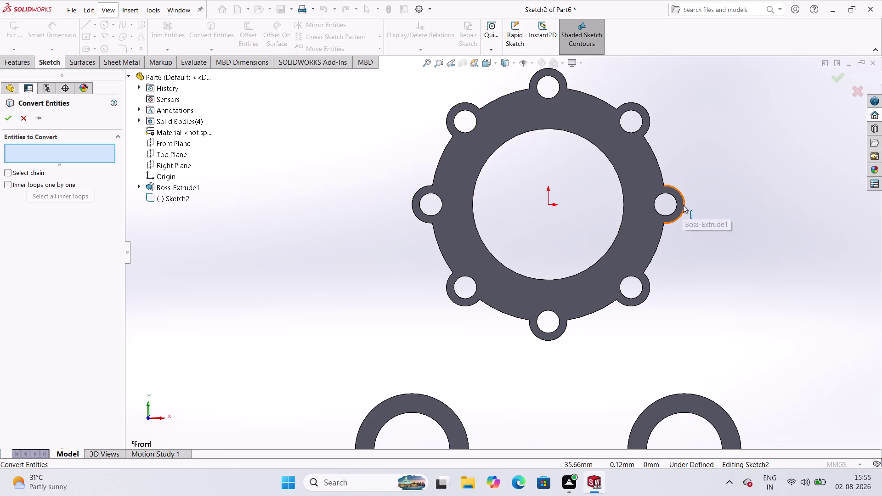
Select the flange's outer lobe edges and connecting arcs for conversion.
click(683, 205)
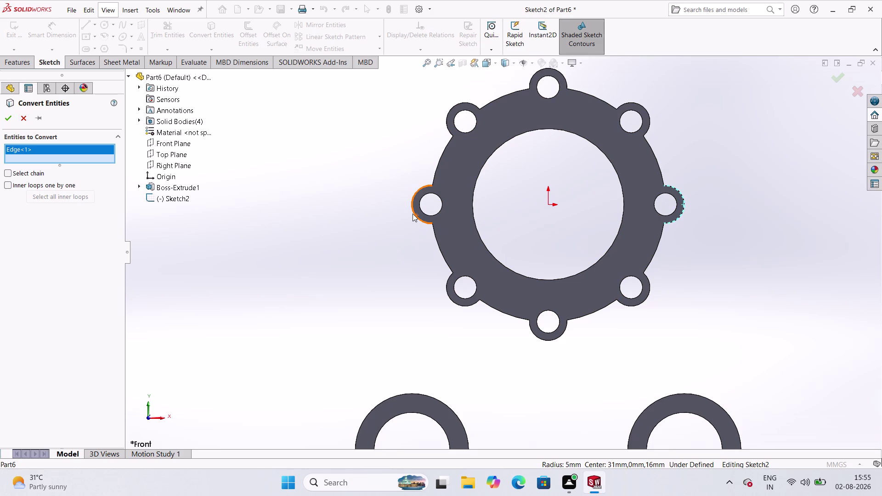
click(416, 214)
click(437, 238)
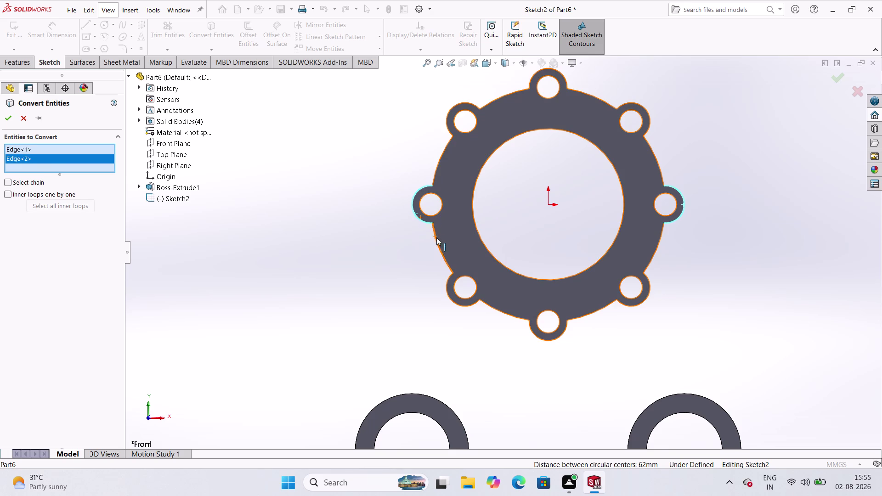
click(655, 253)
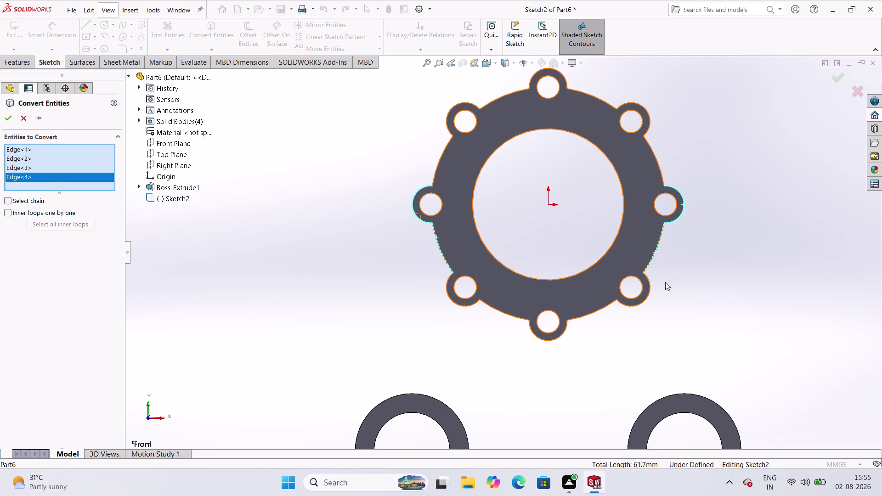
click(648, 295)
click(446, 286)
click(499, 310)
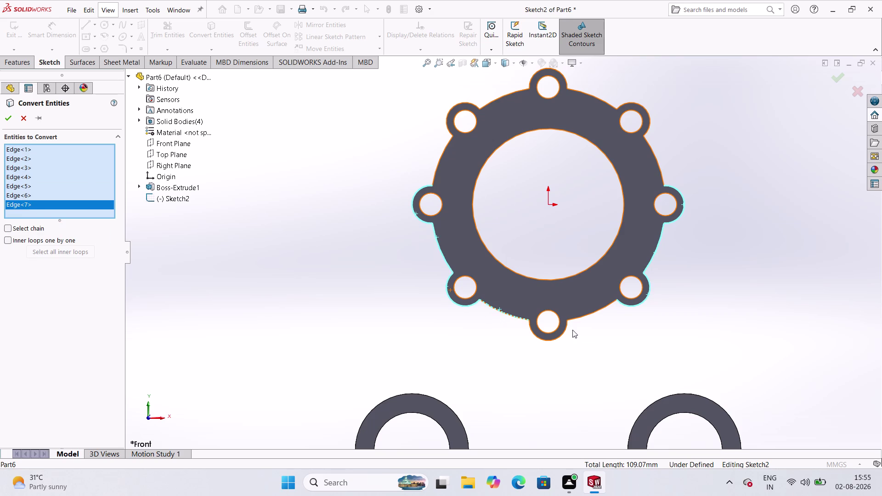
click(580, 317)
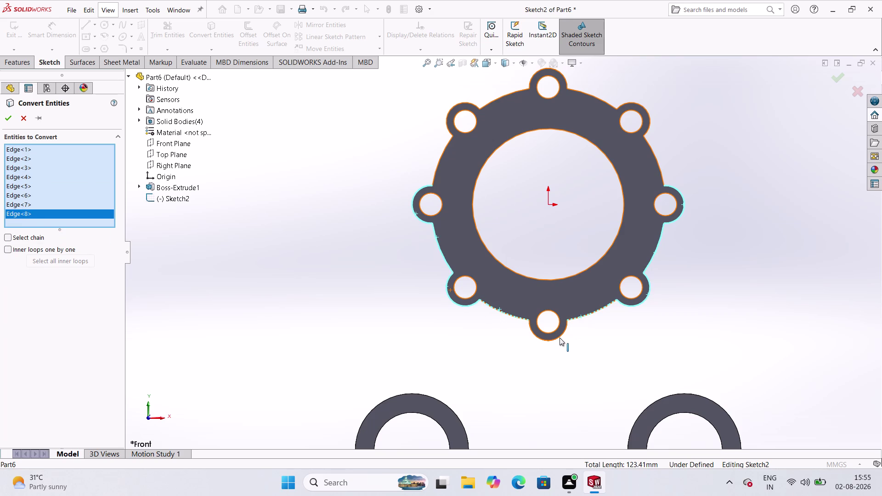
click(560, 338)
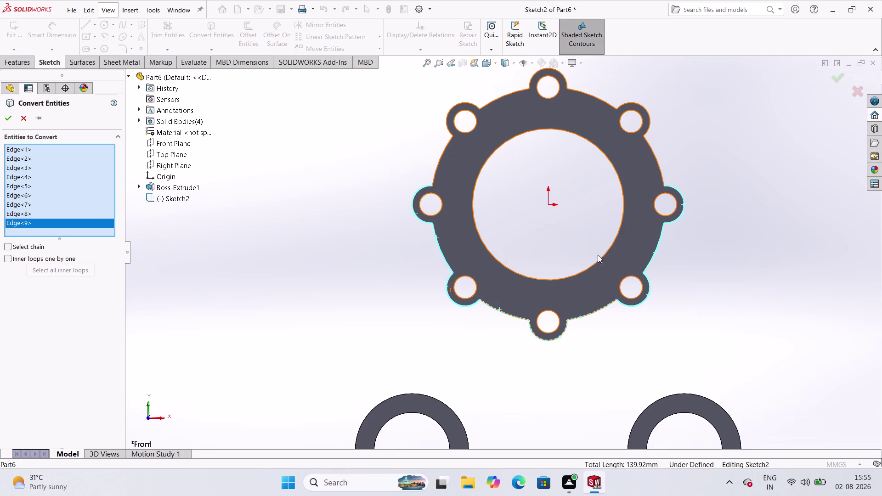
scroll(up, 3)
scroll(up, 3)
scroll(down, 3)
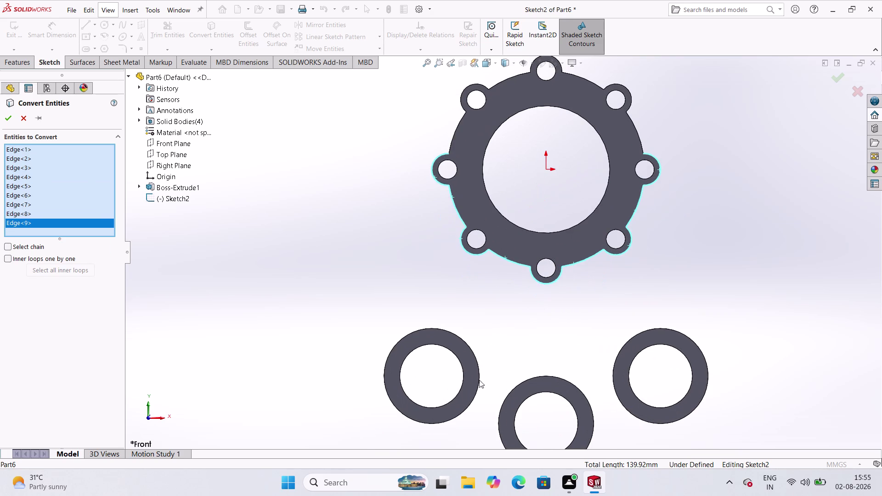
Add the left, right and middle rings' outer edges and convert them.
click(479, 365)
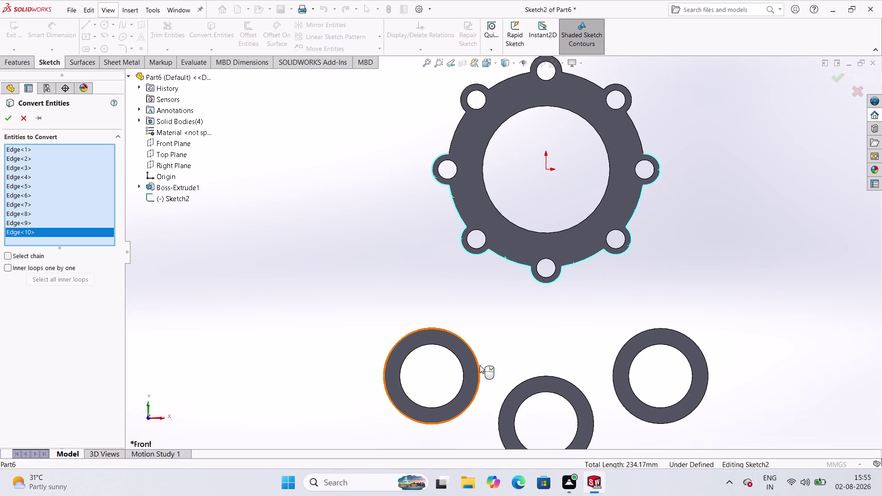
click(530, 380)
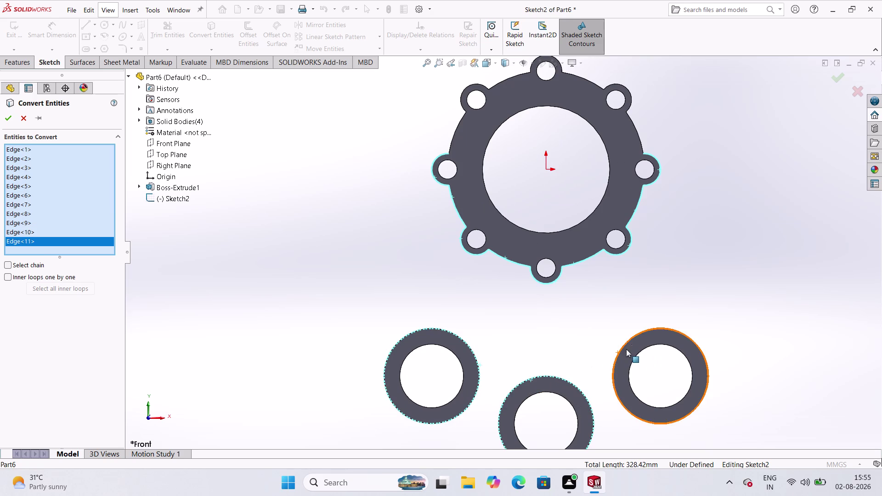
click(635, 336)
scroll(up, 3)
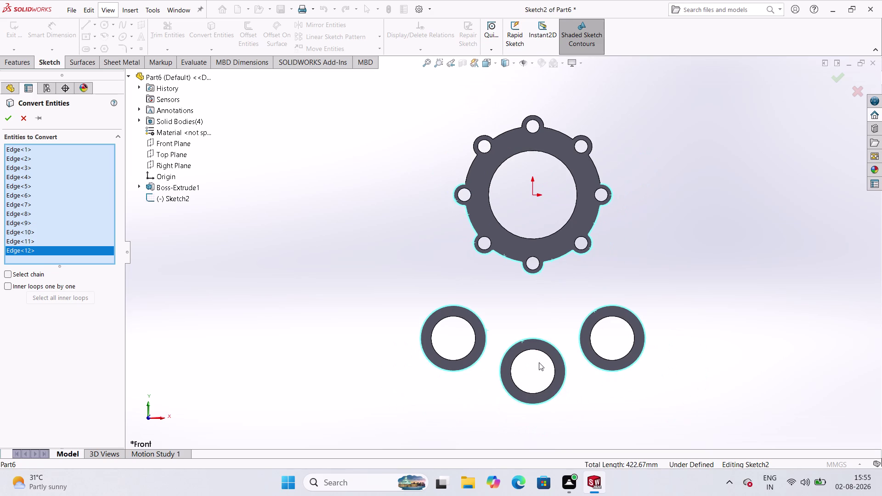
click(3, 120)
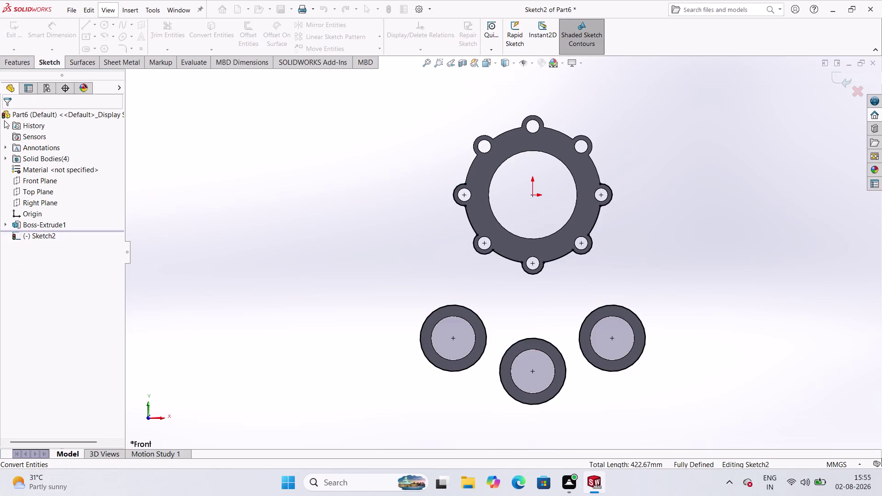
Try converting the left ring's face, then cancel.
scroll(down, 3)
scroll(up, 3)
scroll(down, 3)
scroll(down, 3)
scroll(up, 3)
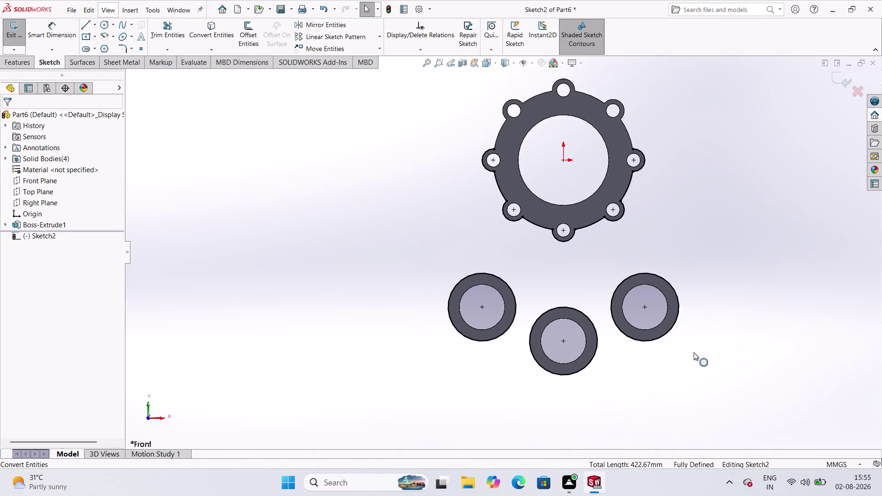
scroll(down, 3)
scroll(up, 3)
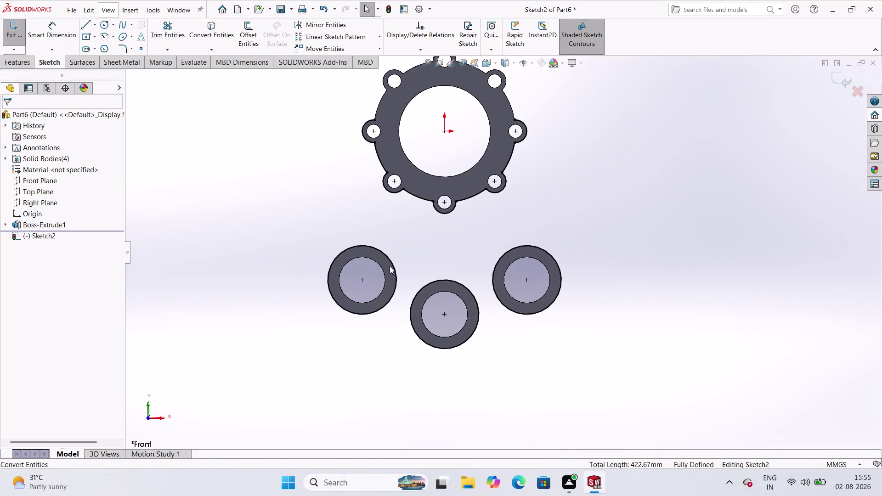
scroll(down, 3)
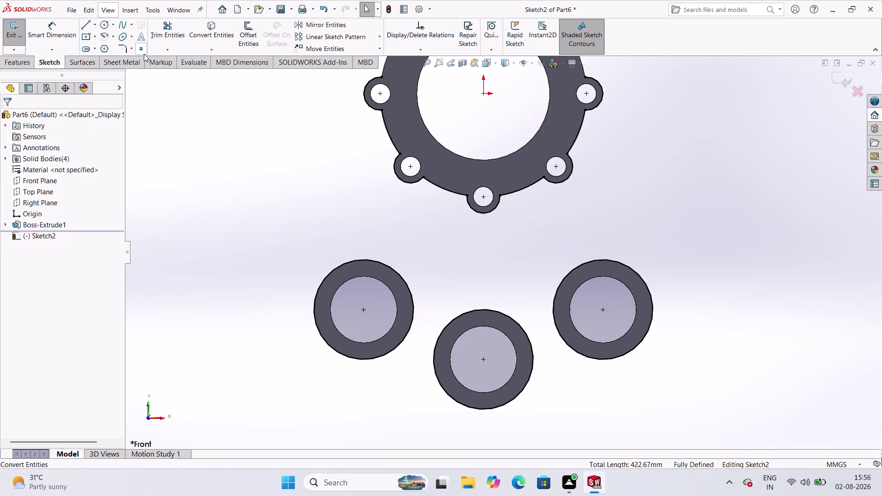
click(200, 27)
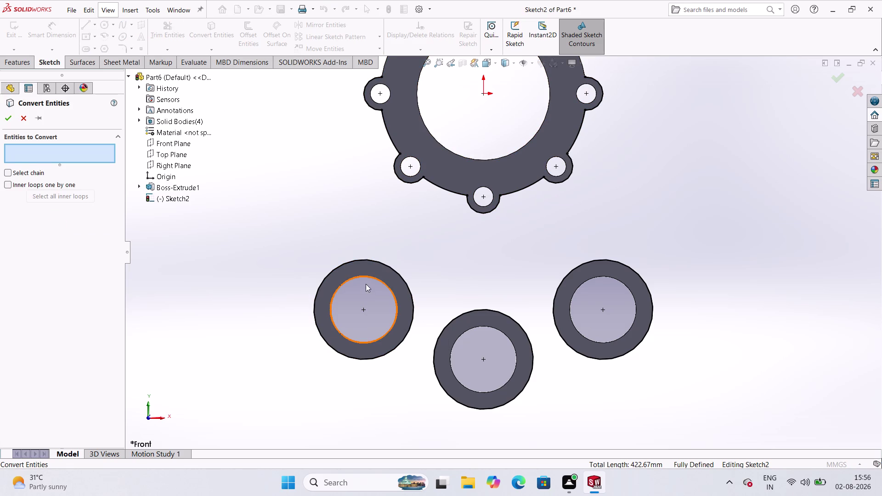
click(367, 273)
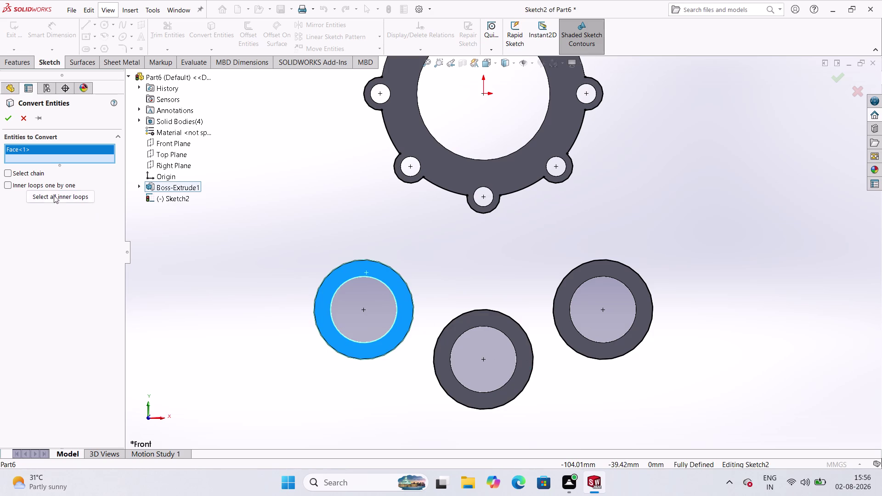
click(26, 117)
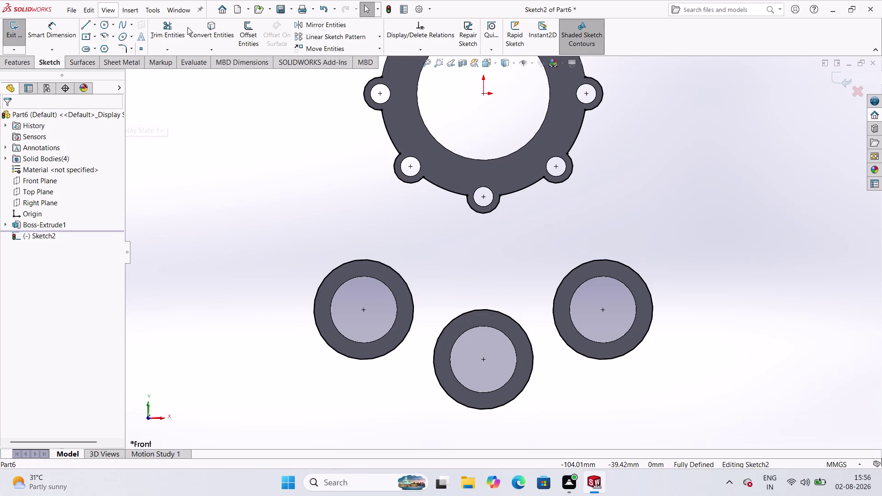
Convert the inner circles of the left, middle and right rings.
click(208, 32)
click(343, 284)
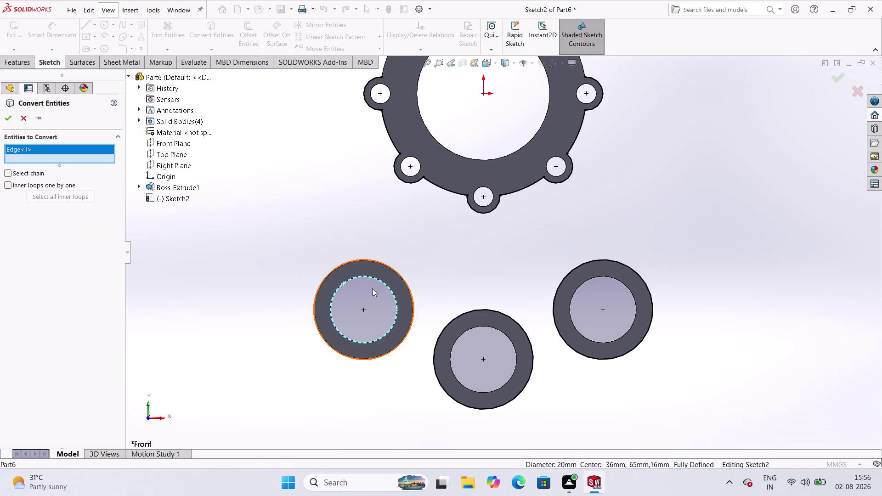
click(487, 325)
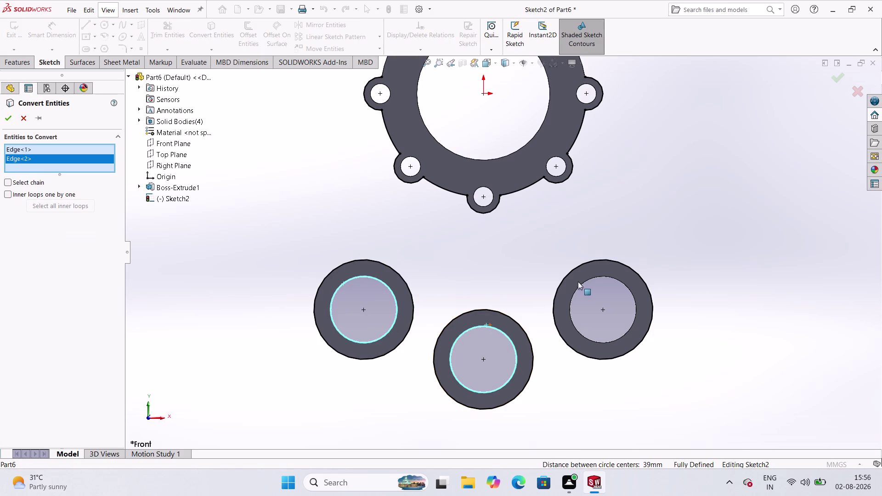
click(582, 283)
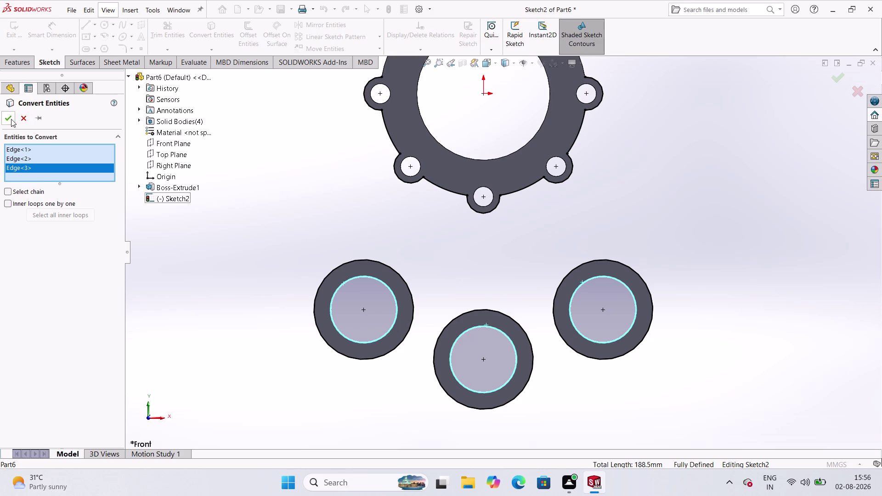
click(8, 116)
scroll(up, 3)
scroll(down, 3)
Abandon the attempted line at the flange's left hole and exit Sketch2.
scroll(up, 3)
scroll(down, 3)
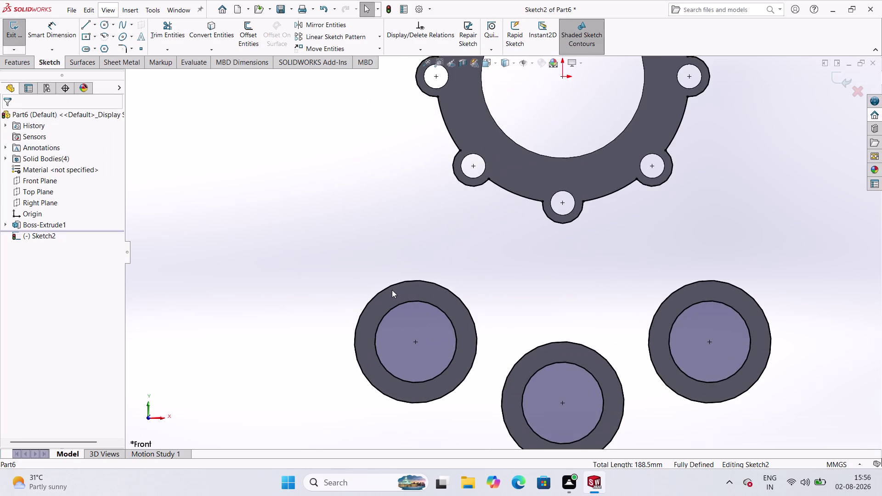
scroll(down, 3)
scroll(up, 3)
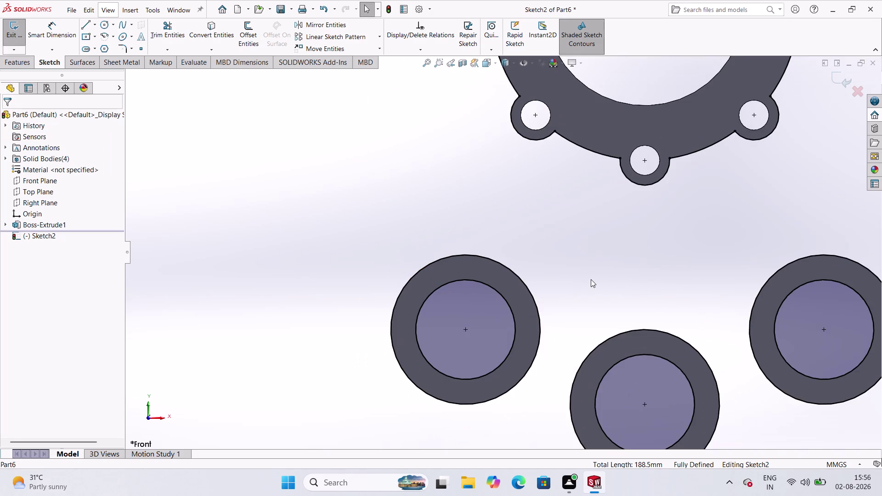
scroll(up, 3)
scroll(down, 3)
scroll(up, 3)
scroll(down, 3)
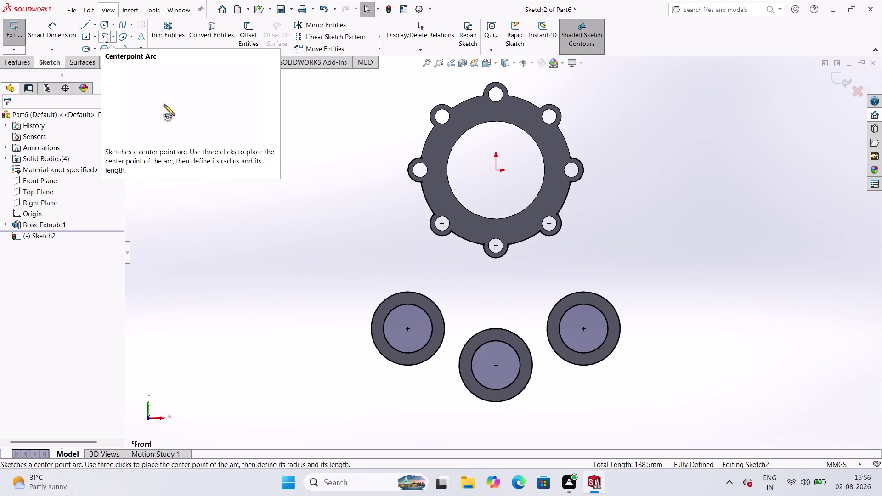
drag(83, 21, 87, 26)
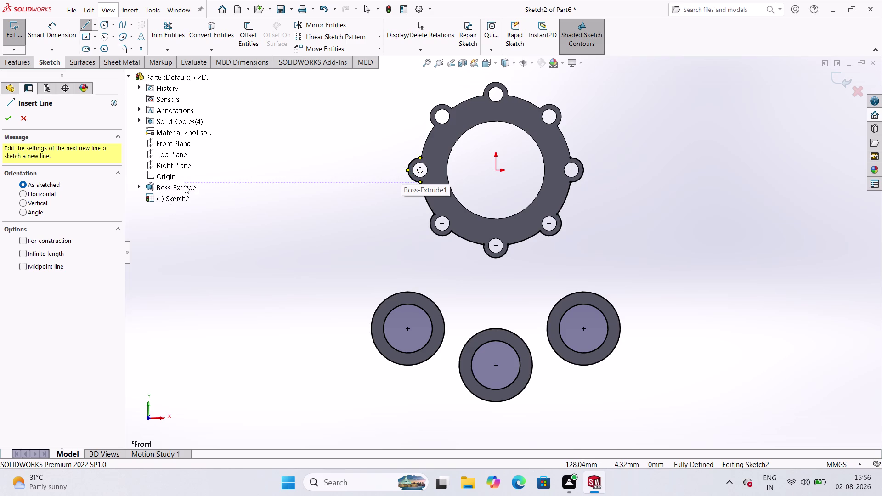
click(18, 118)
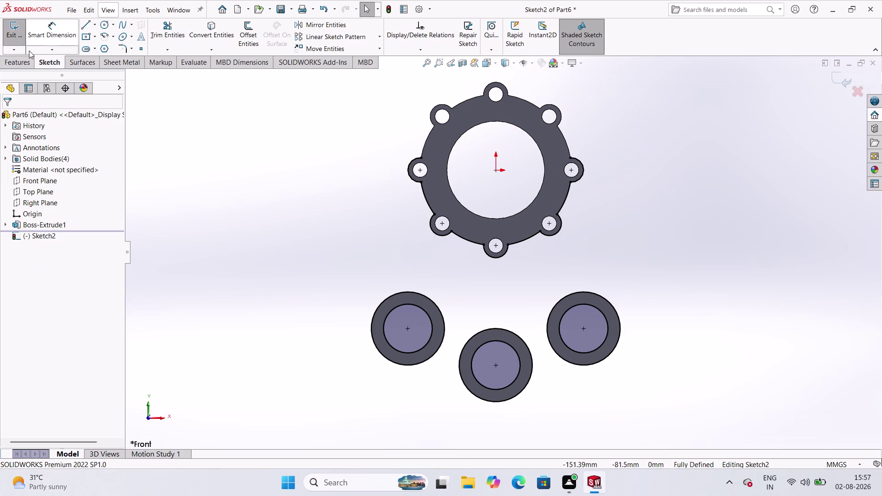
click(16, 34)
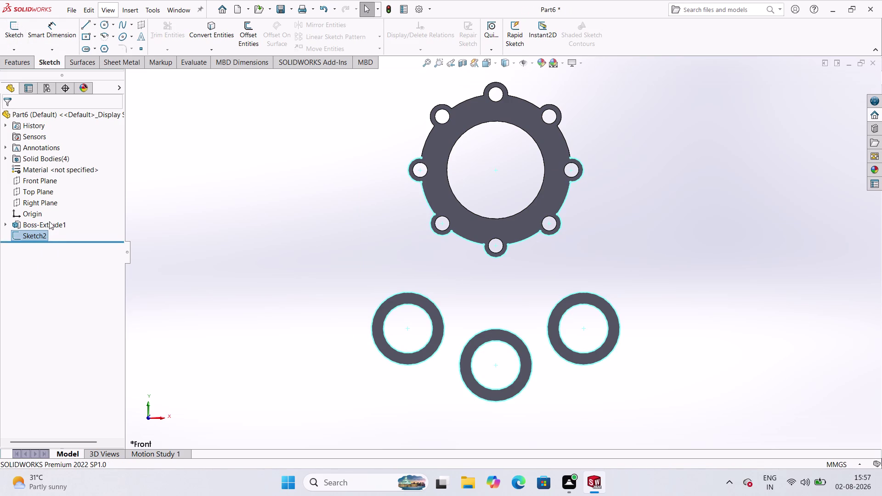
Open Boss-Extrude1's Sketch1 for editing.
click(61, 230)
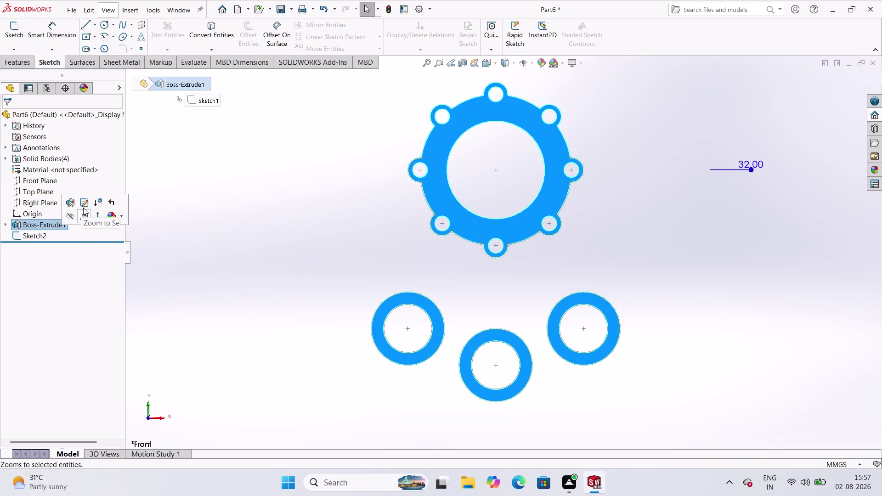
click(83, 202)
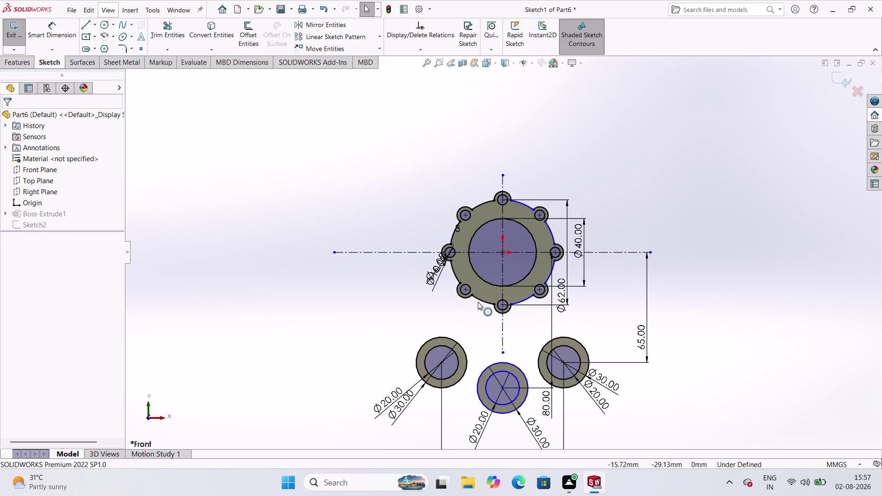
scroll(up, 3)
scroll(down, 3)
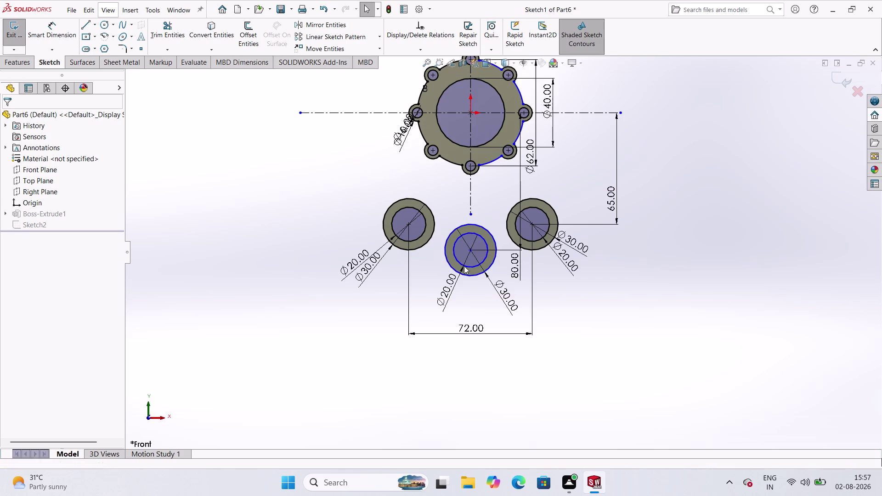
scroll(up, 3)
scroll(down, 3)
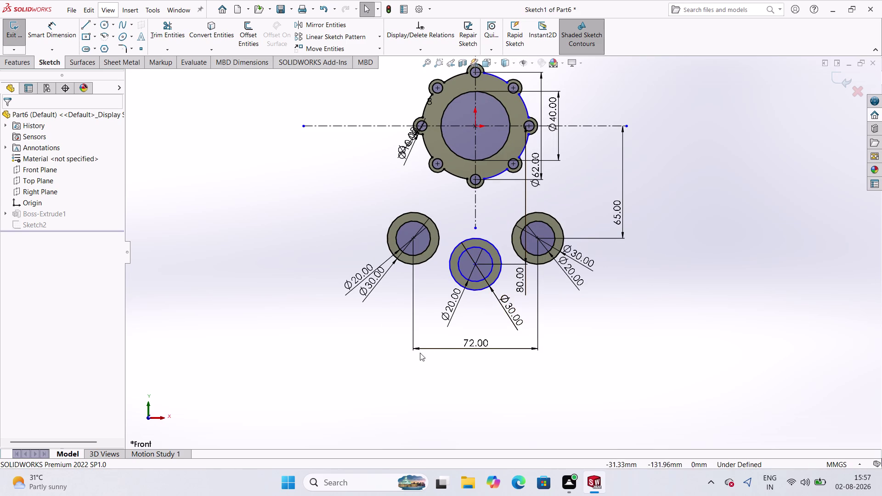
Change the ring spacing from 72 to 102 mm and rebuild the part.
double_click(461, 342)
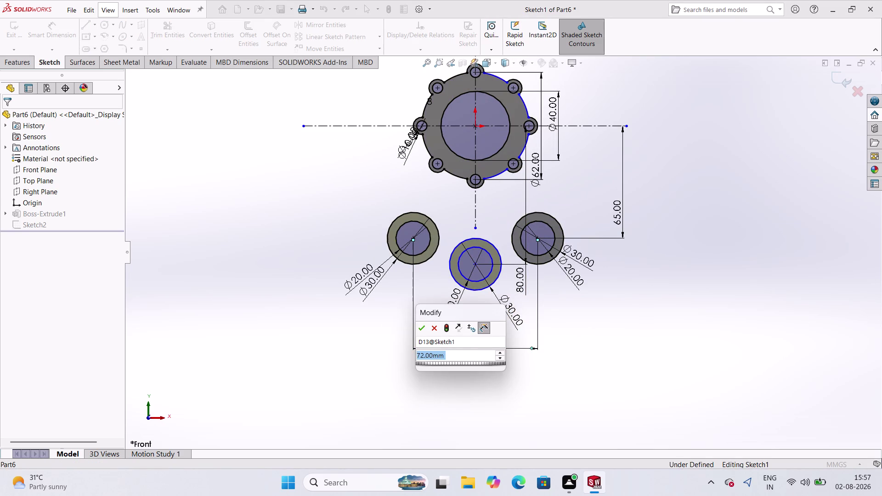
text(102)
key(Return)
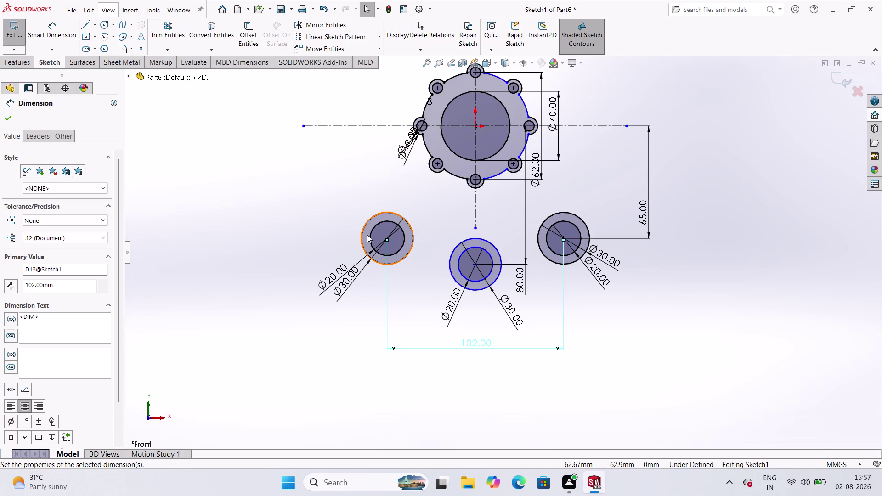
click(5, 119)
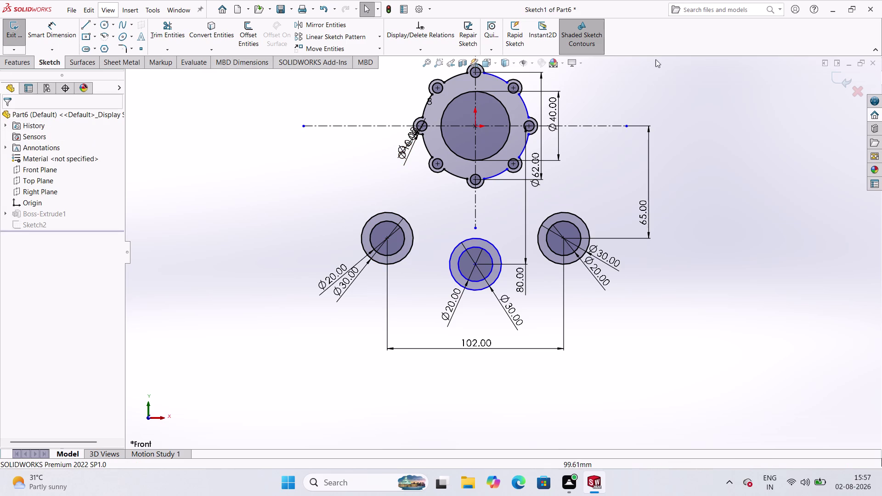
click(848, 79)
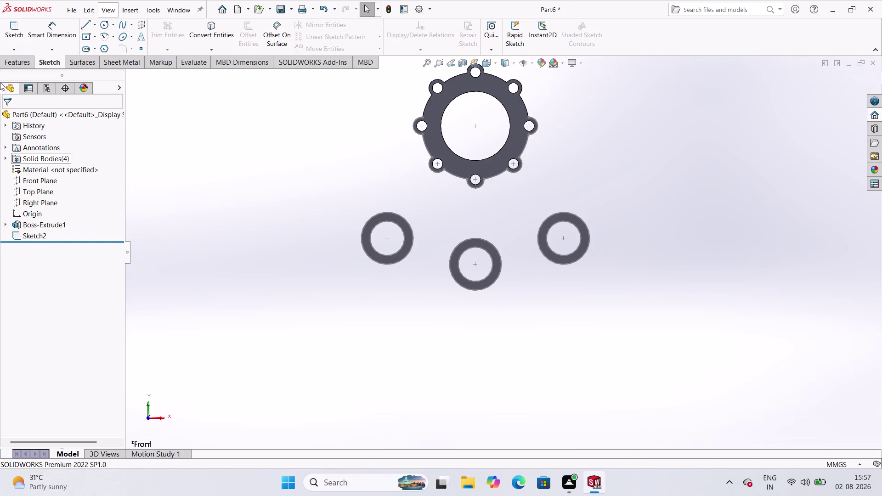
click(34, 232)
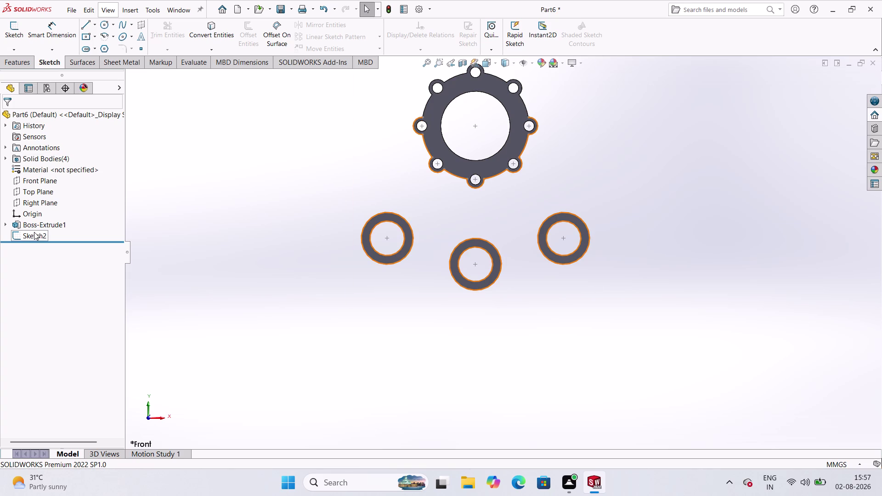
Reopen Sketch2 for editing.
click(13, 26)
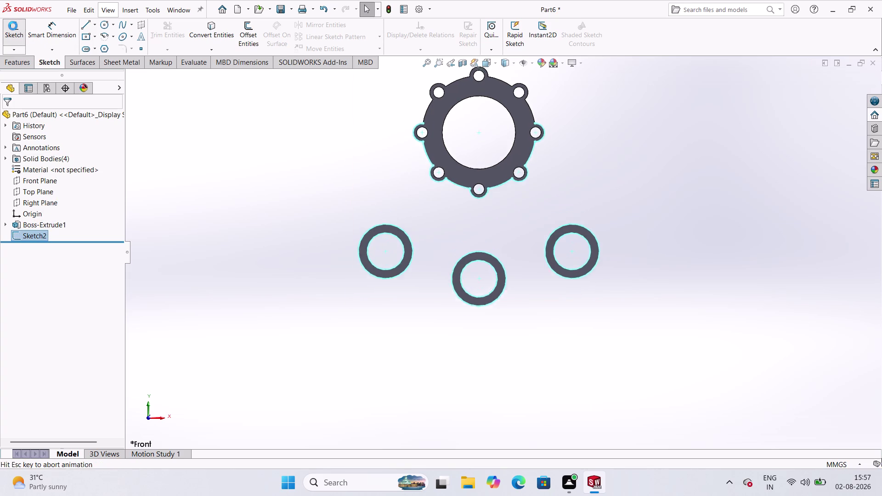
scroll(up, 3)
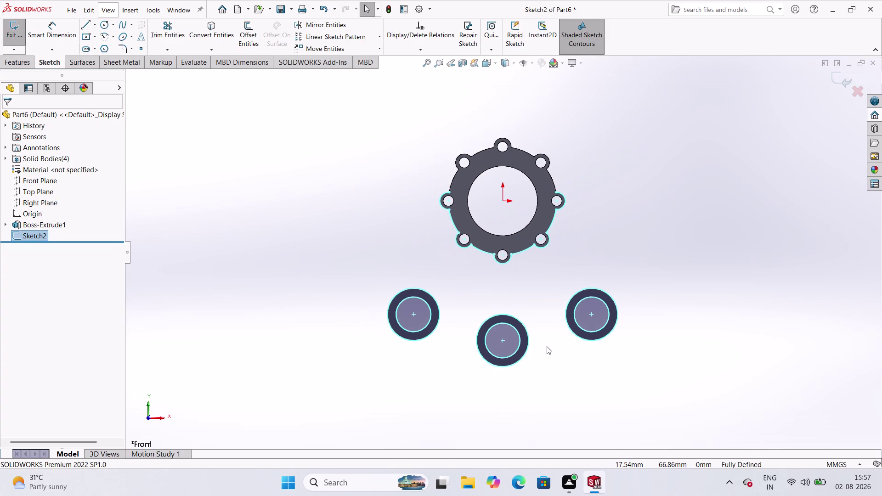
click(535, 299)
scroll(down, 3)
scroll(up, 3)
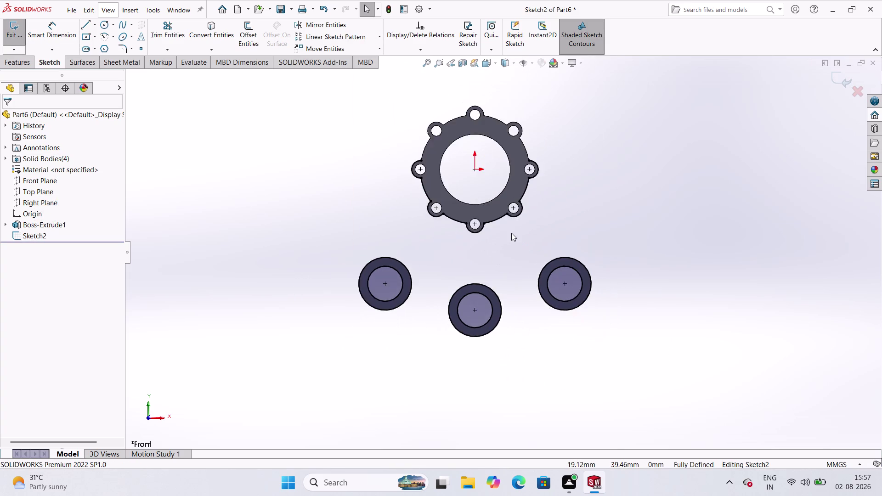
scroll(up, 3)
scroll(down, 3)
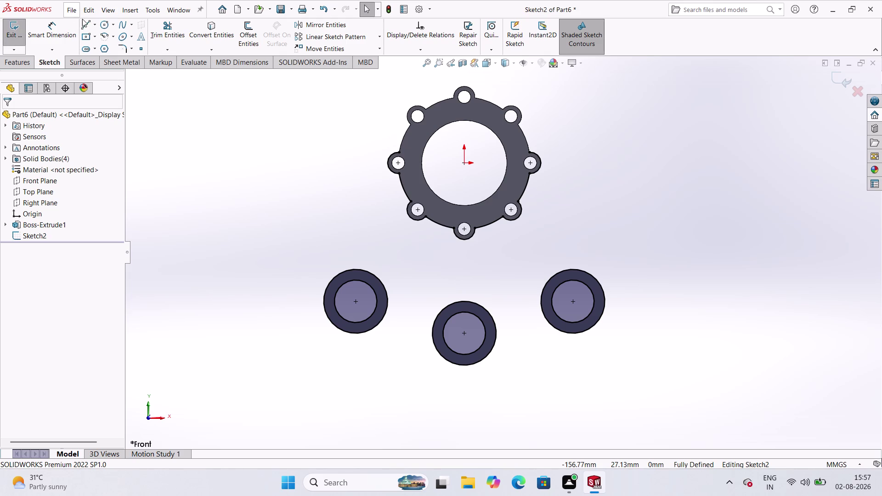
Draw a 65 mm vertical line from the flange's left hole toward the left ring.
click(86, 21)
click(389, 164)
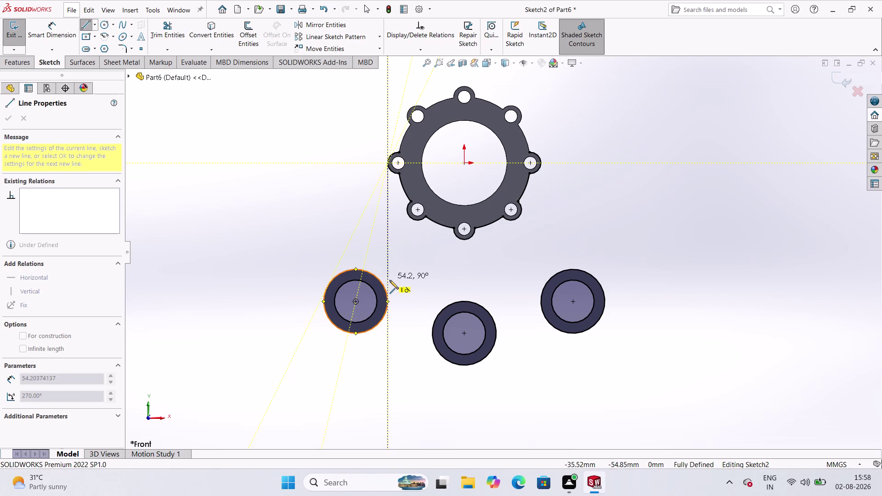
click(388, 304)
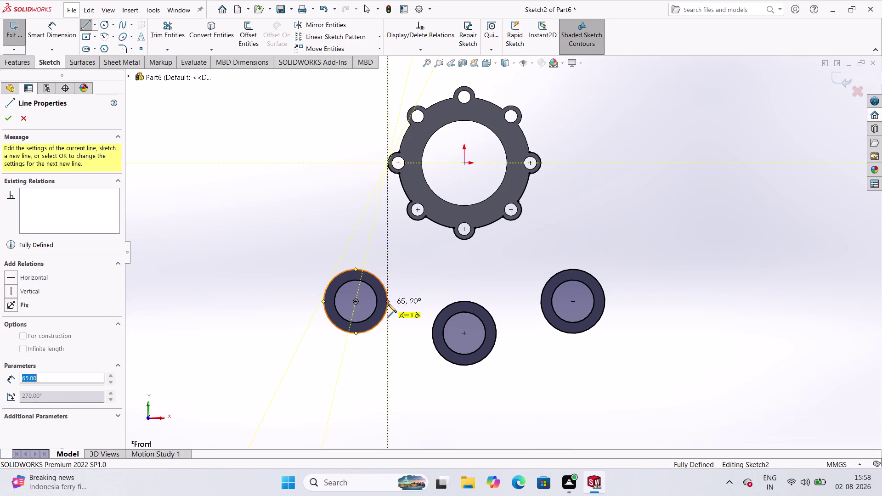
Undo the 65 mm line and redraw it from the left hole to just above the left ring.
key(Escape)
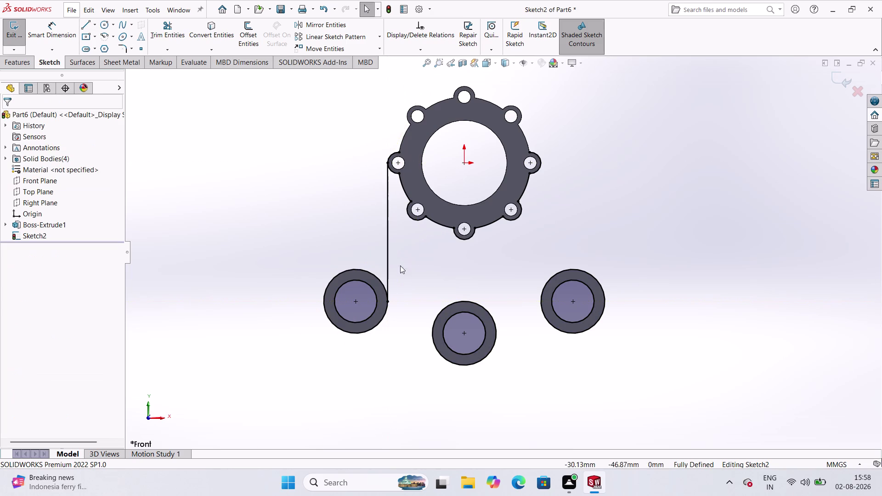
key(ctrl+z)
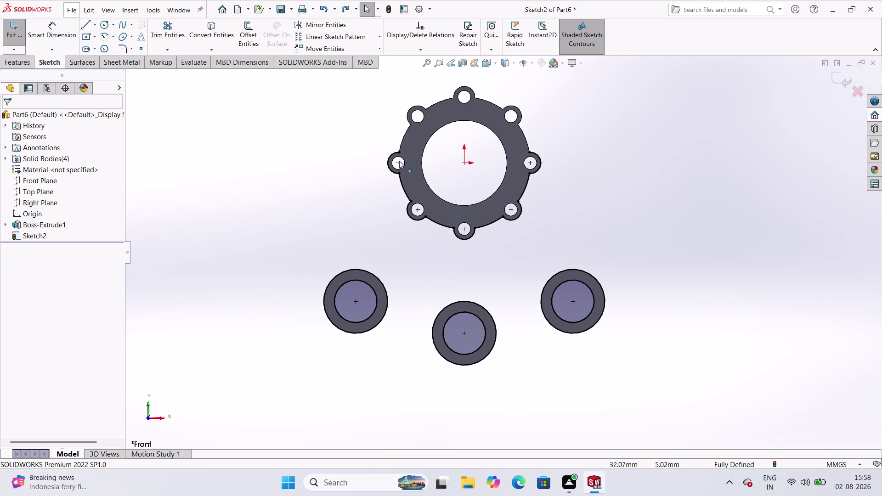
click(83, 23)
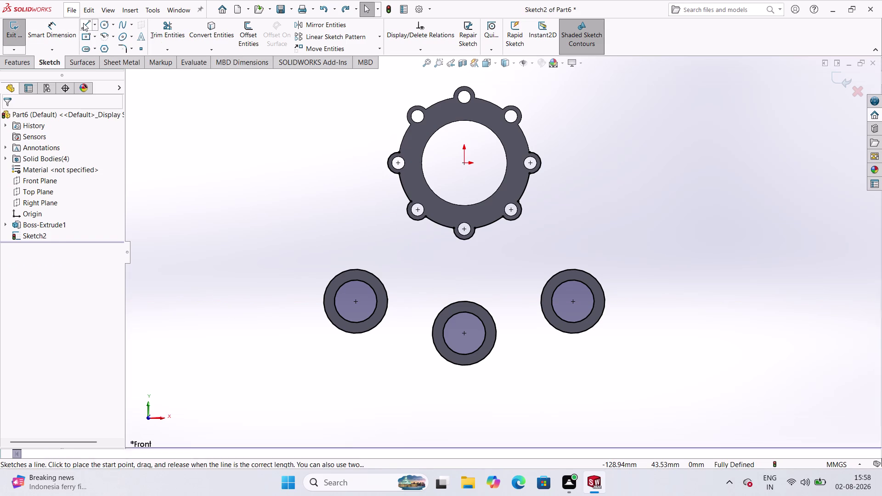
click(386, 165)
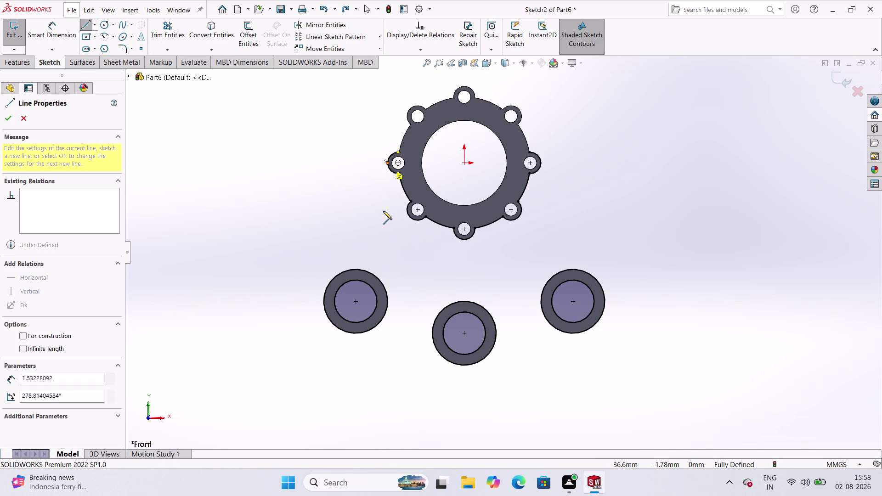
click(388, 270)
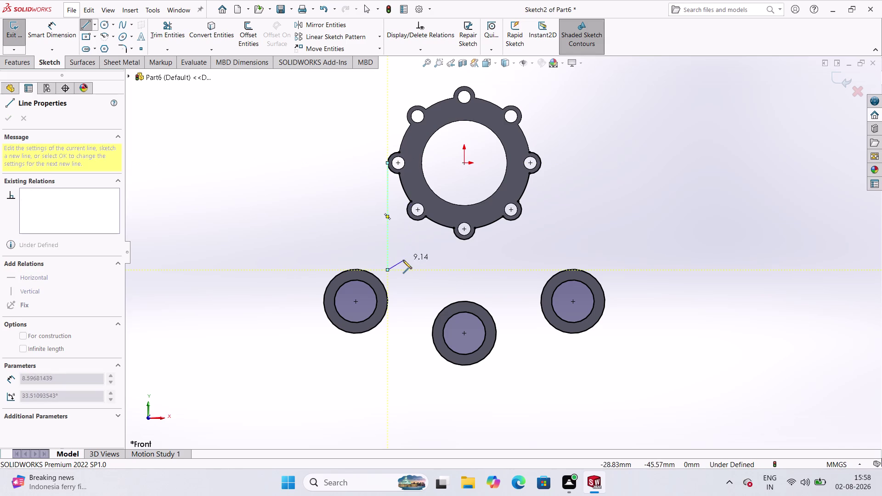
key(Escape)
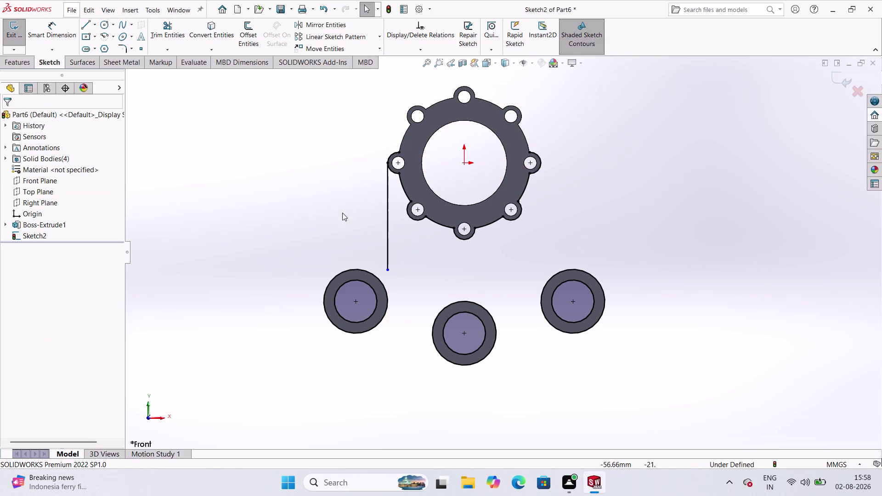
click(133, 49)
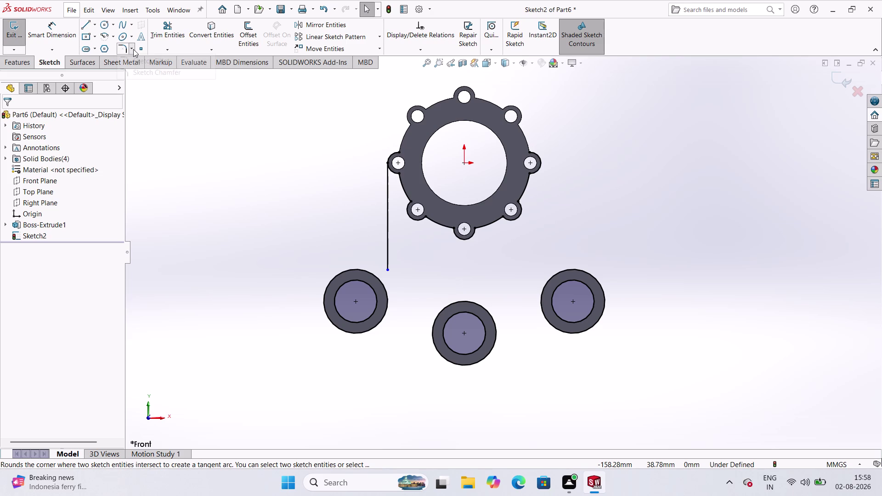
Try a sketch fillet between the vertical line and left ring, then cancel it unapplied.
click(120, 48)
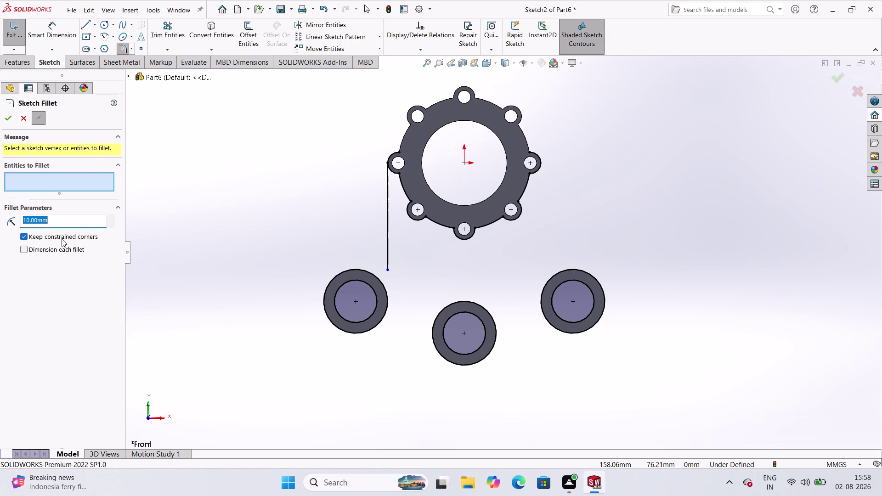
click(362, 270)
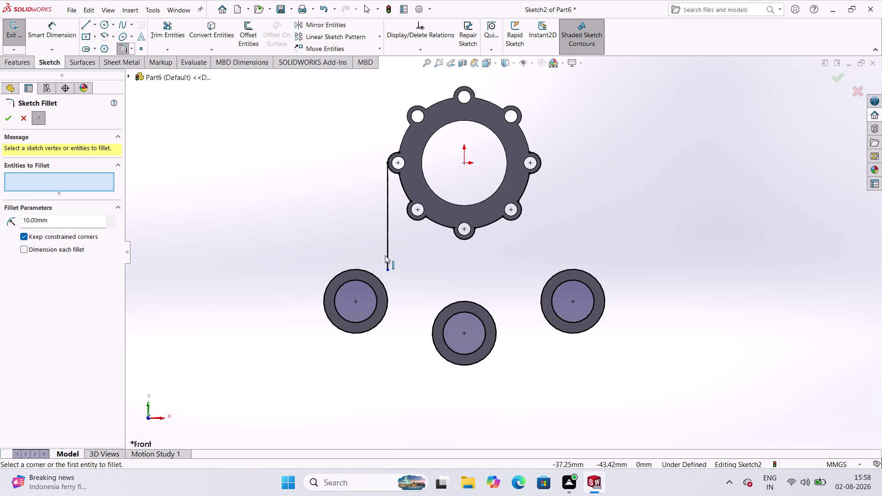
click(386, 254)
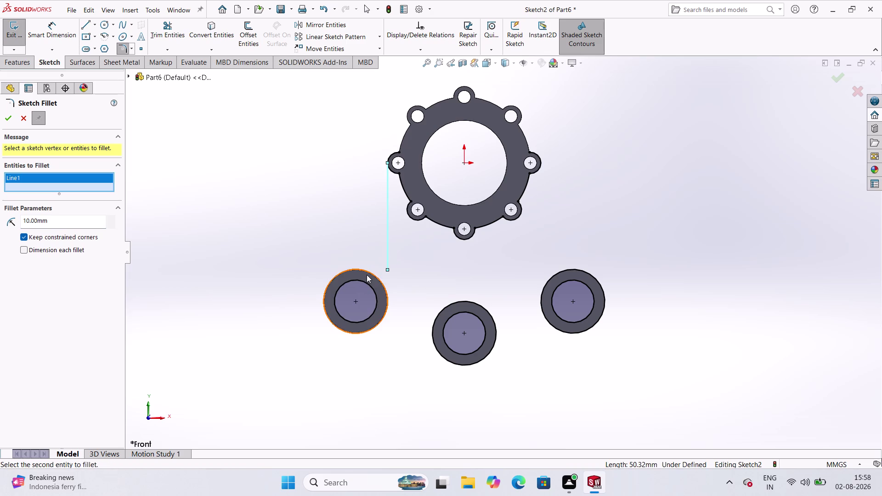
click(371, 273)
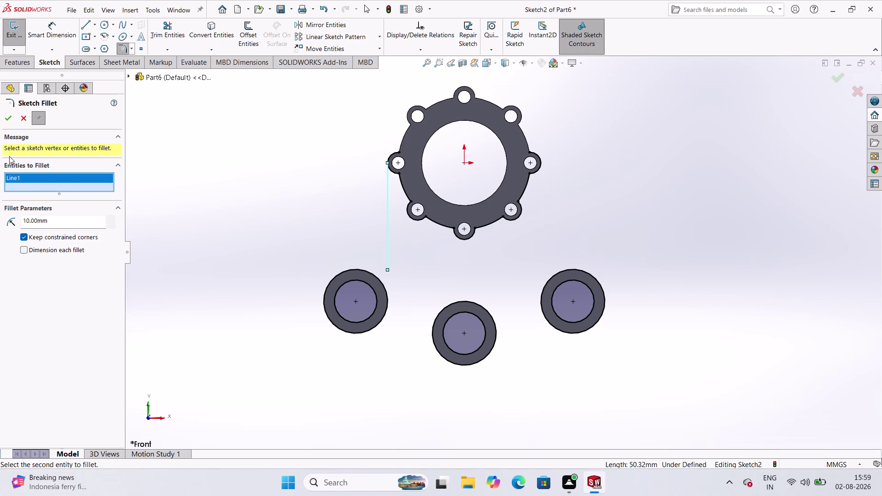
click(25, 121)
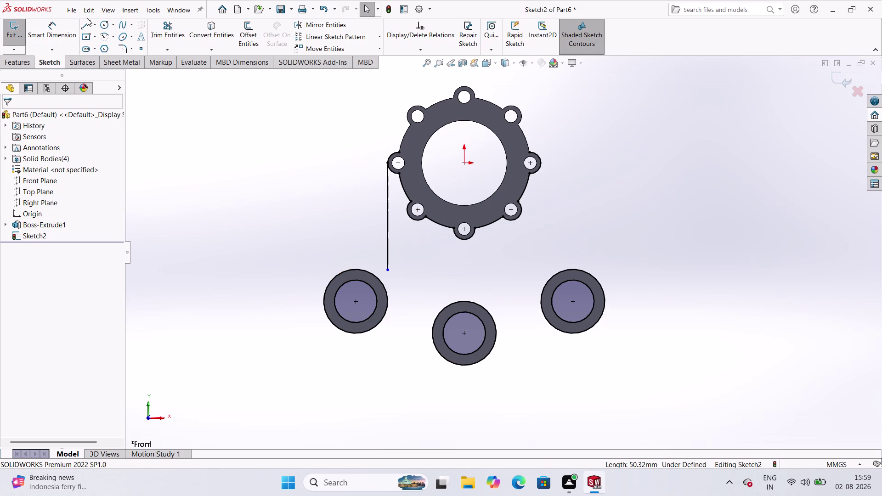
click(112, 23)
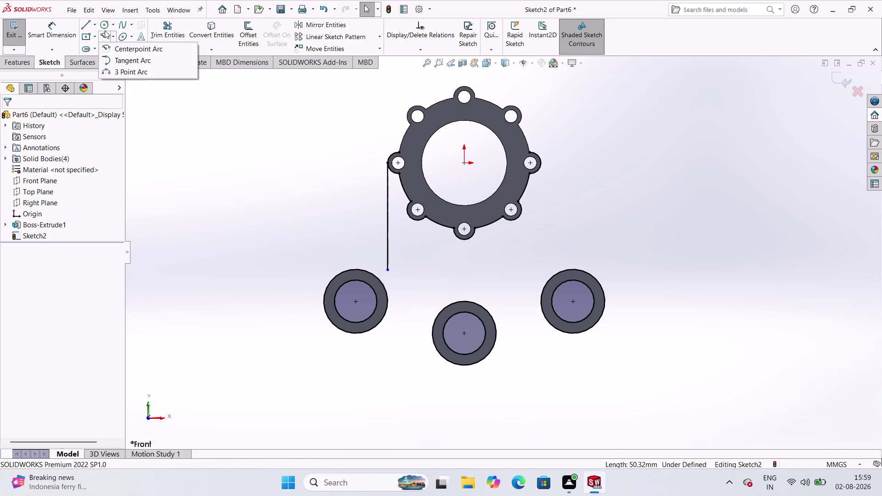
Draw a perimeter circle, radius about 119 mm, through the left, right and bottom boss edges.
click(115, 23)
click(111, 23)
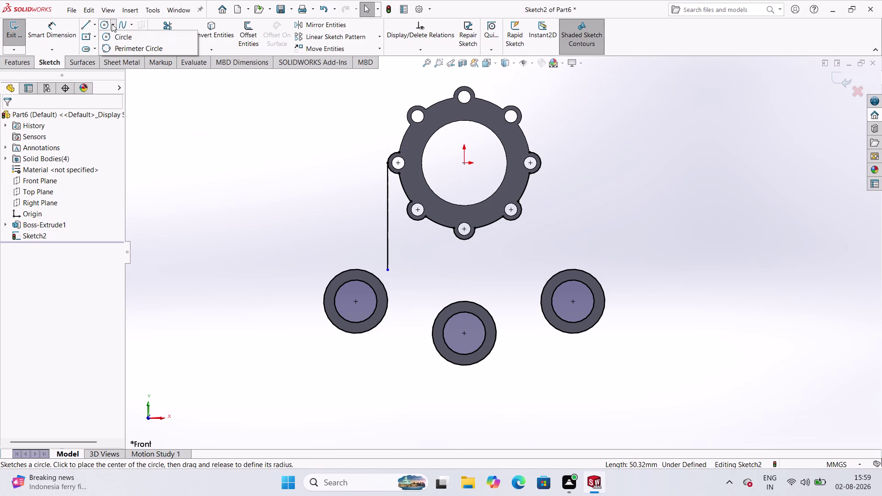
click(111, 49)
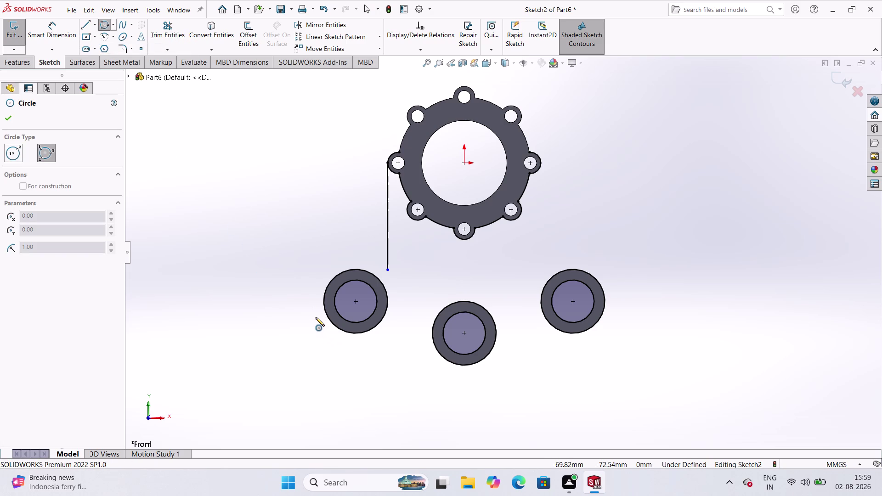
click(322, 325)
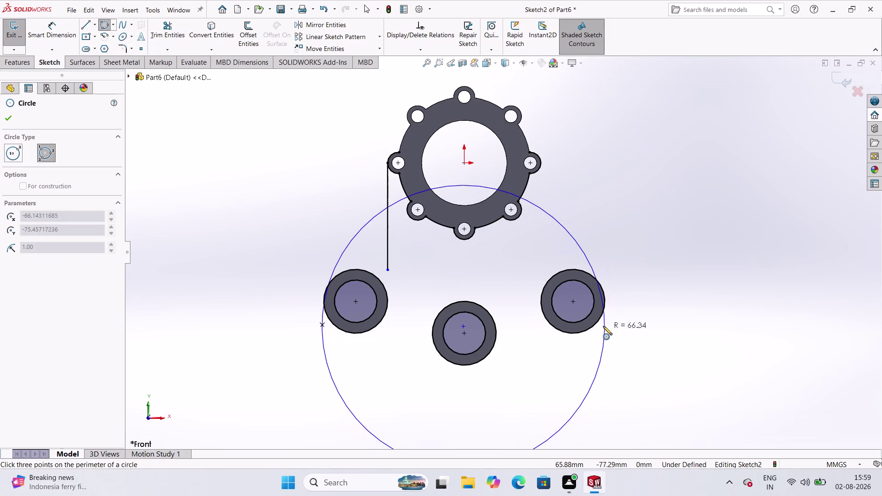
click(604, 326)
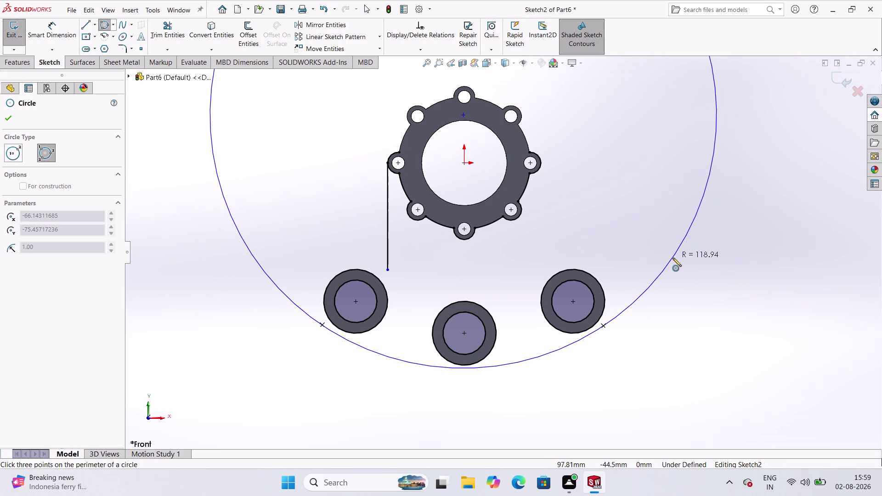
click(673, 257)
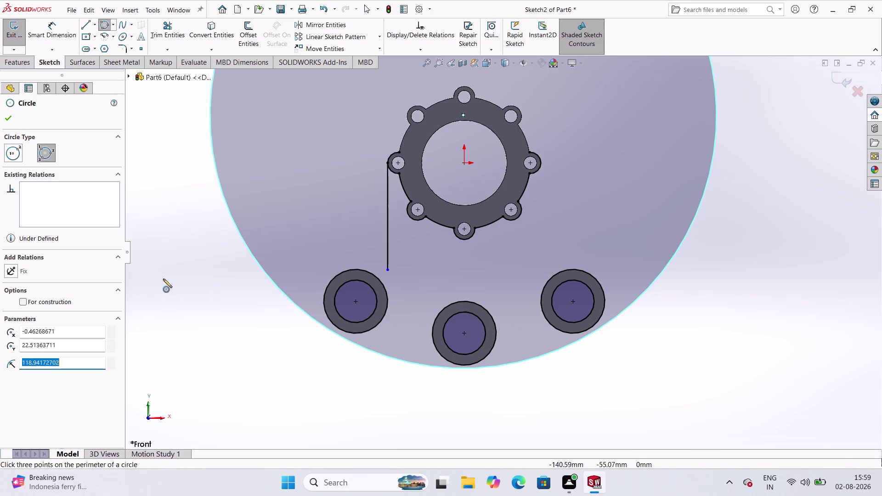
click(169, 264)
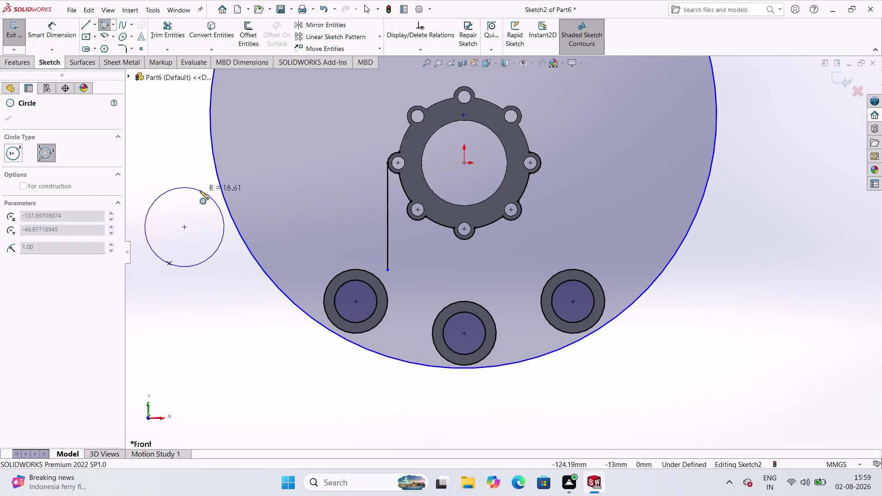
Make the large circle tangent to the left boss outline.
key(Escape)
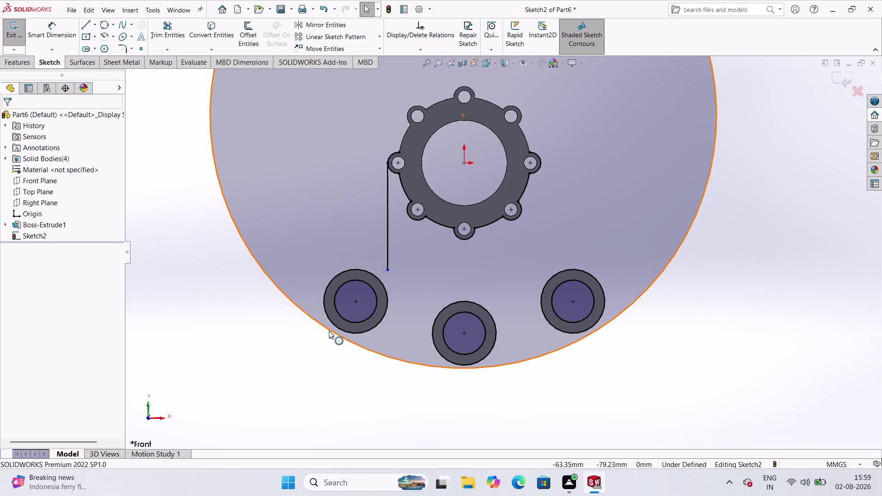
click(329, 329)
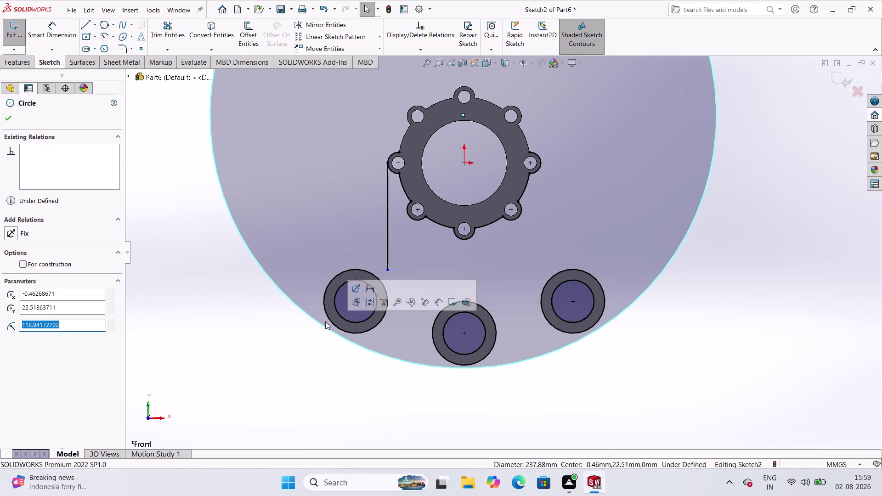
click(332, 325)
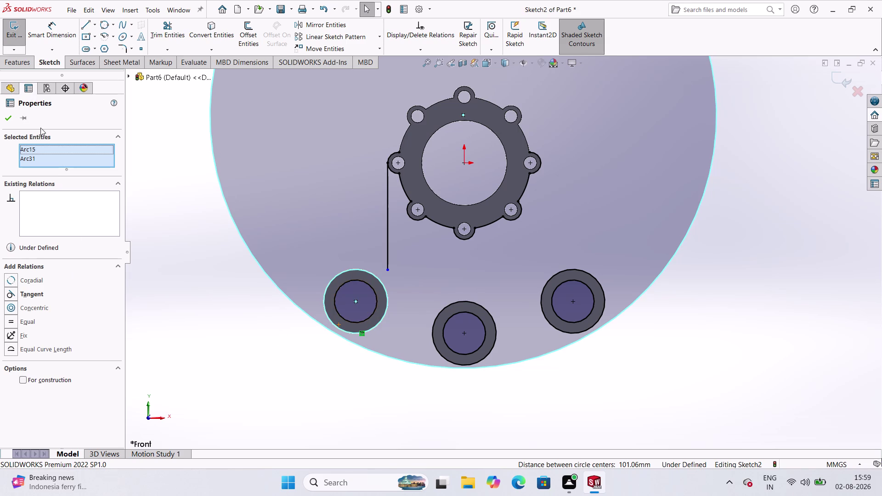
click(10, 294)
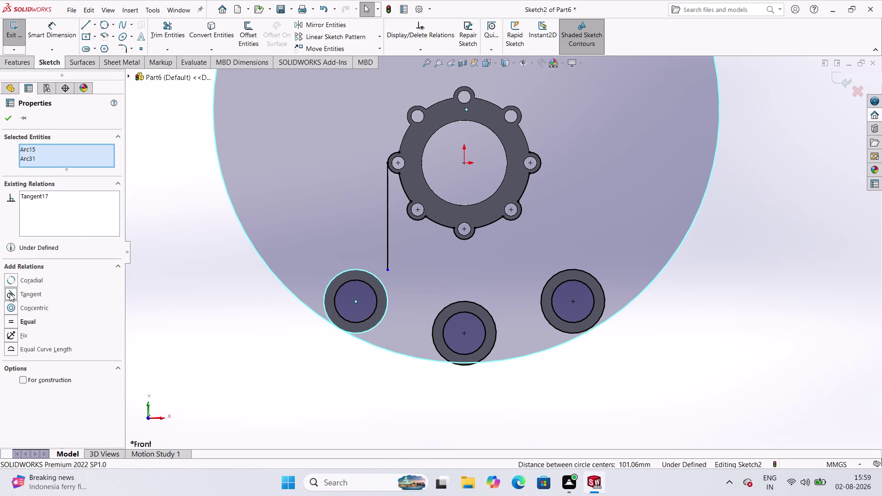
click(9, 119)
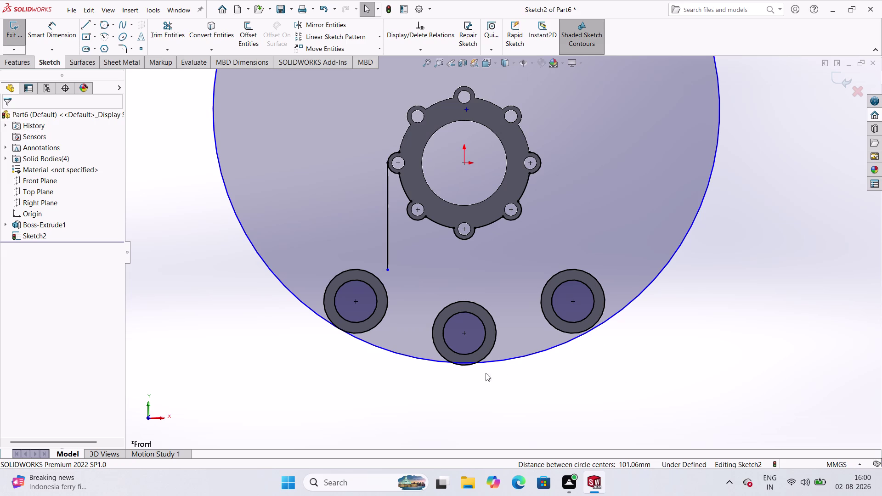
Make the large circle tangent to the bottom and right boss outlines.
click(488, 352)
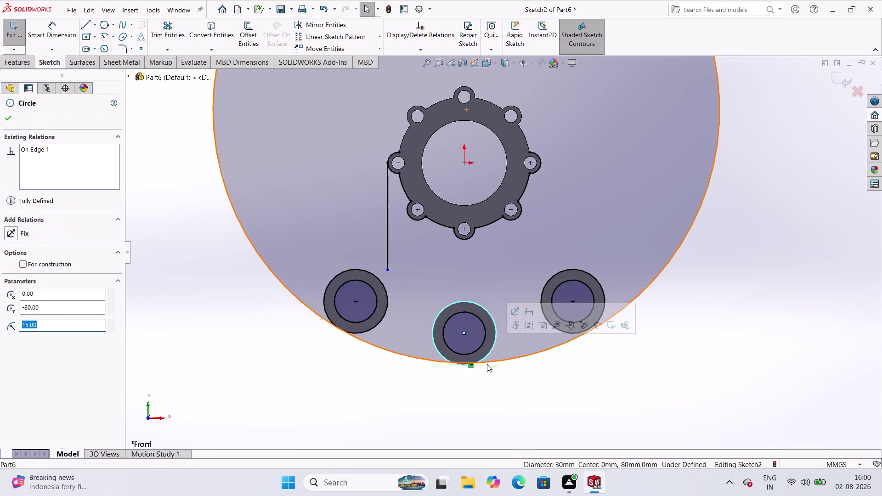
click(487, 362)
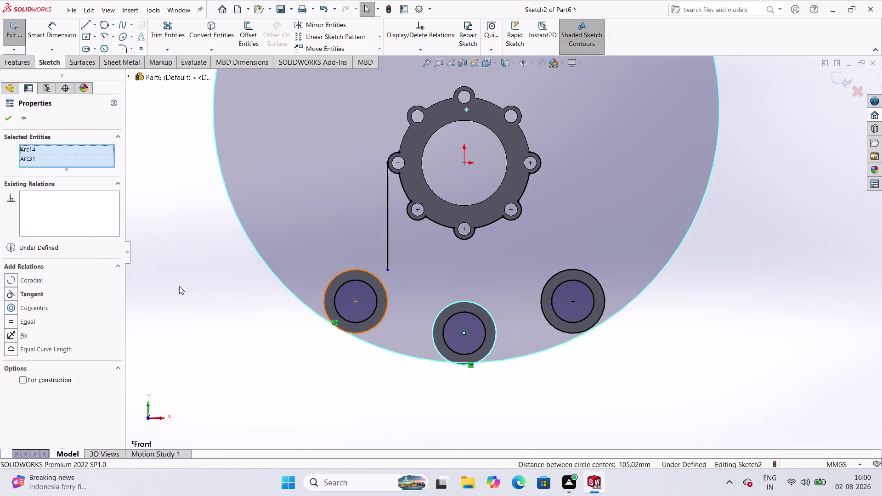
click(27, 296)
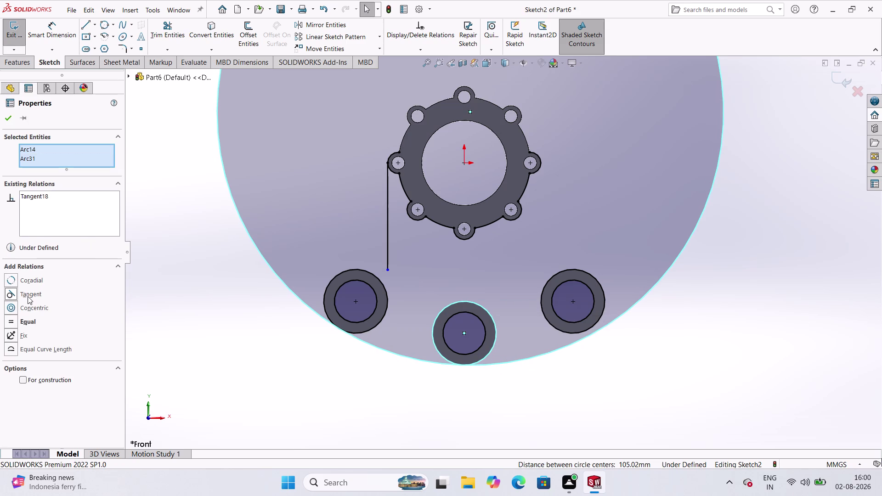
click(5, 120)
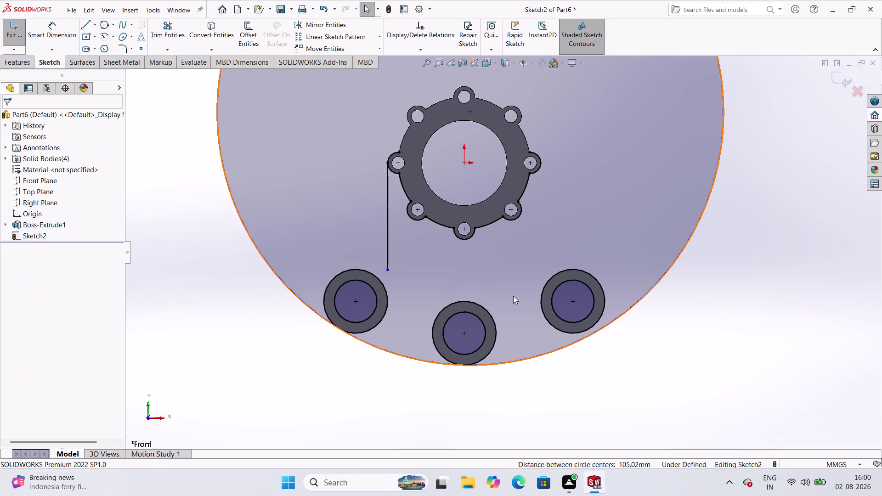
click(586, 332)
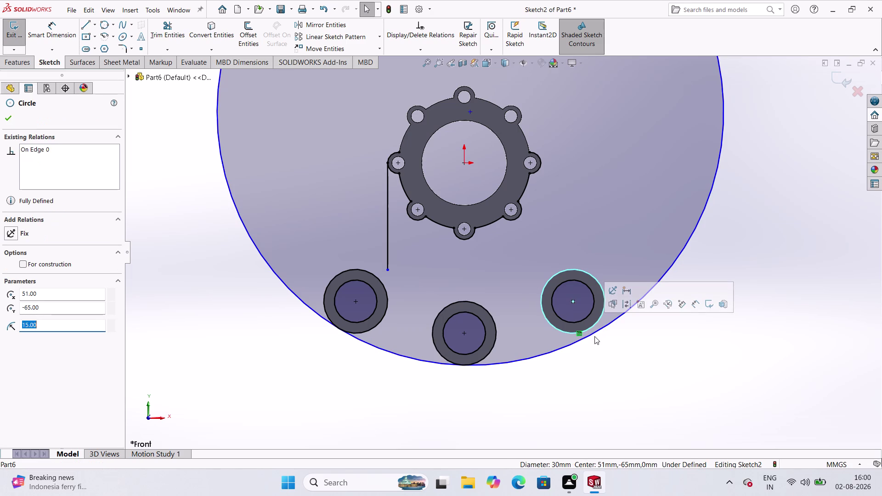
click(594, 335)
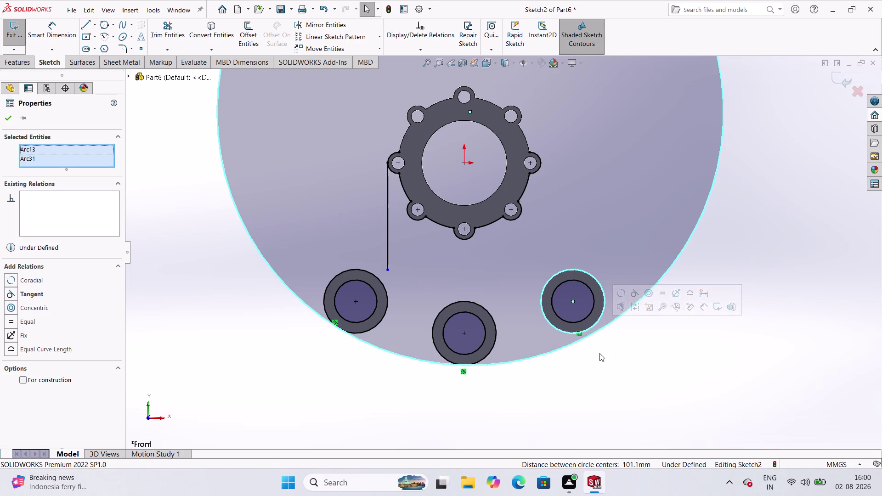
click(12, 289)
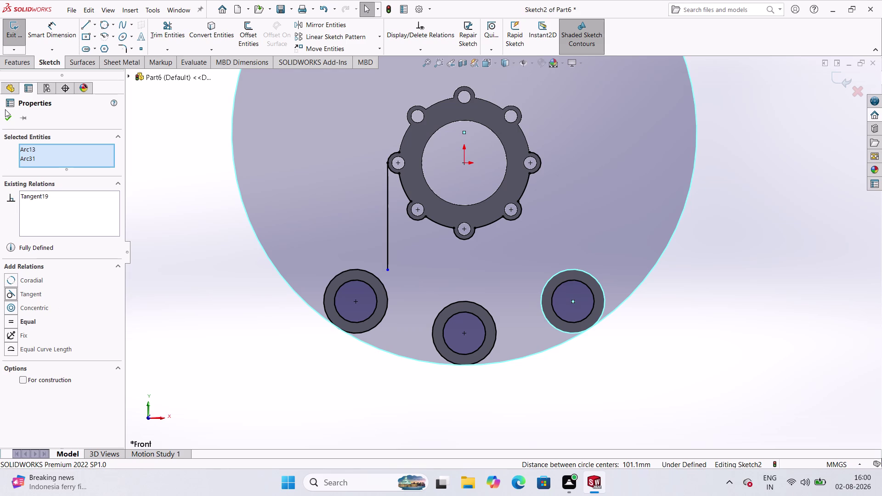
click(5, 123)
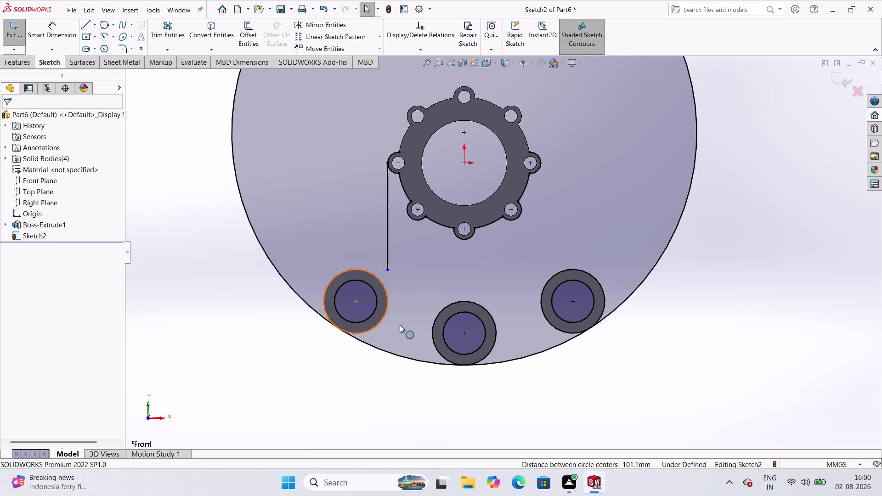
Zoom out until the whole large circle is visible and pick Trim Entities.
scroll(up, 3)
scroll(down, 3)
scroll(down, 3)
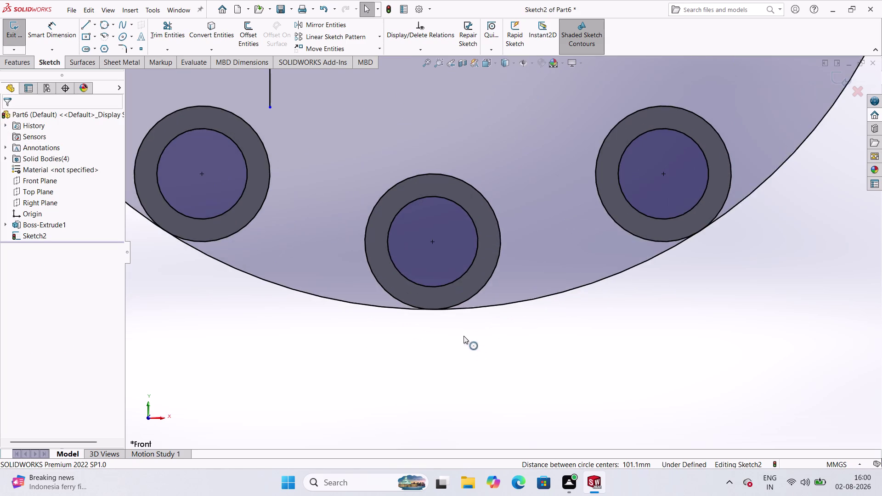
scroll(down, 3)
scroll(up, 3)
scroll(up, 3)
scroll(down, 3)
scroll(up, 3)
scroll(down, 3)
scroll(up, 3)
scroll(up, 3)
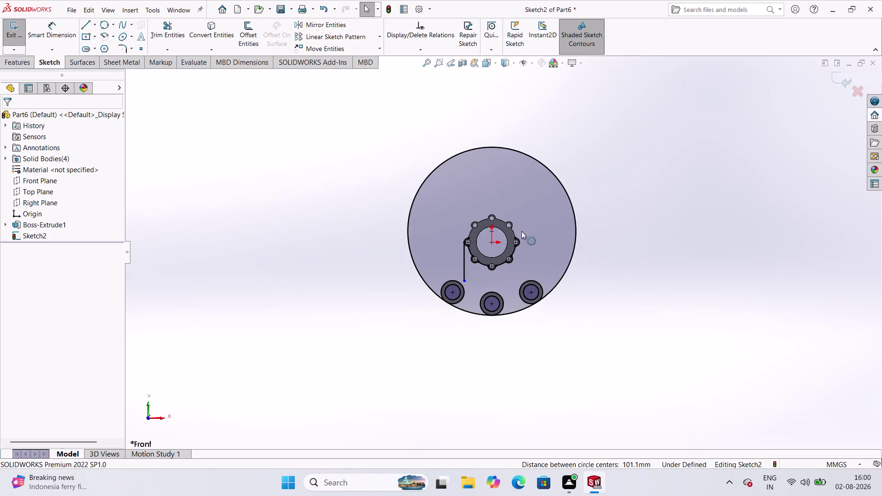
scroll(down, 3)
scroll(up, 3)
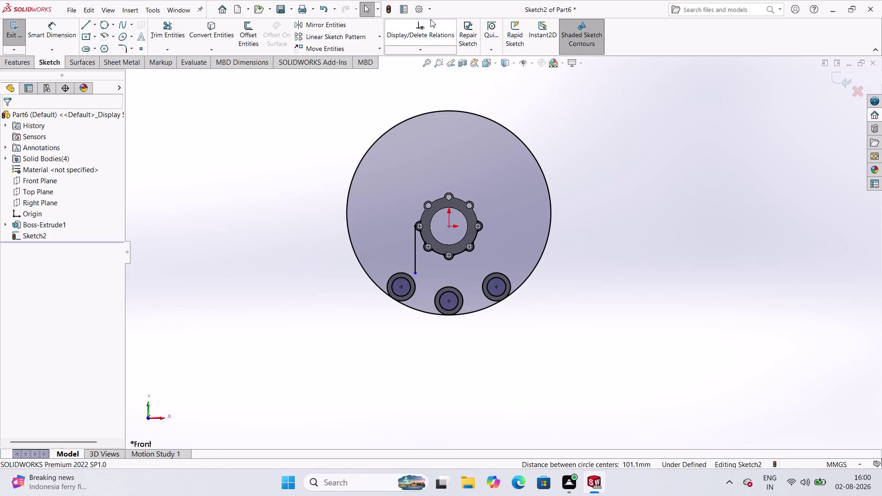
scroll(down, 3)
scroll(up, 3)
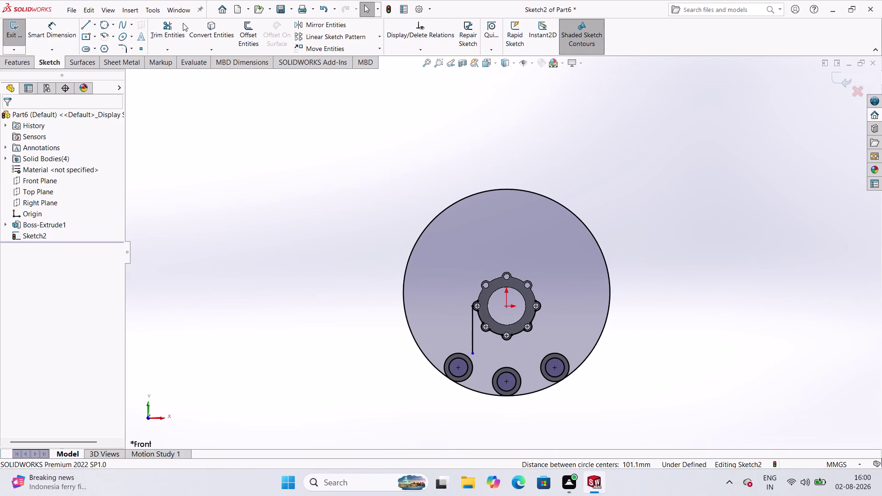
drag(178, 24, 172, 25)
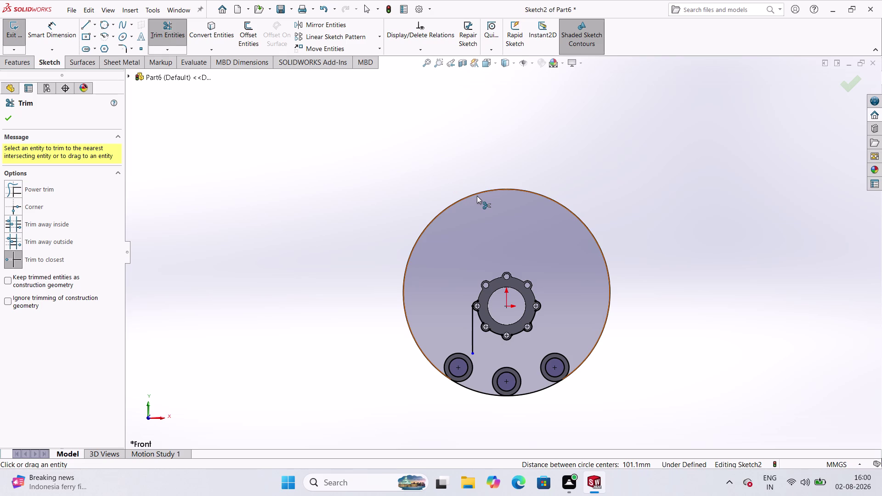
Power-trim the upper part of the large circle away, leaving the lower arc beneath the bosses.
drag(477, 196, 473, 196)
click(473, 196)
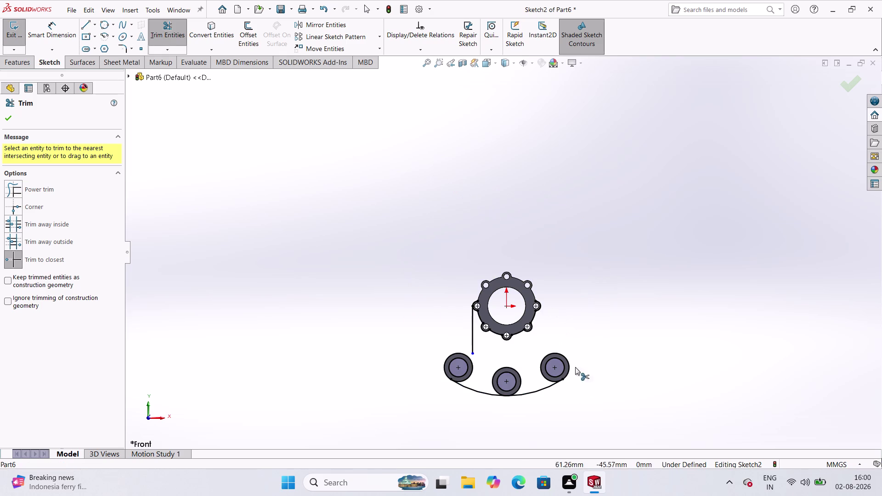
scroll(up, 3)
scroll(down, 3)
scroll(down, 3)
scroll(down, 3)
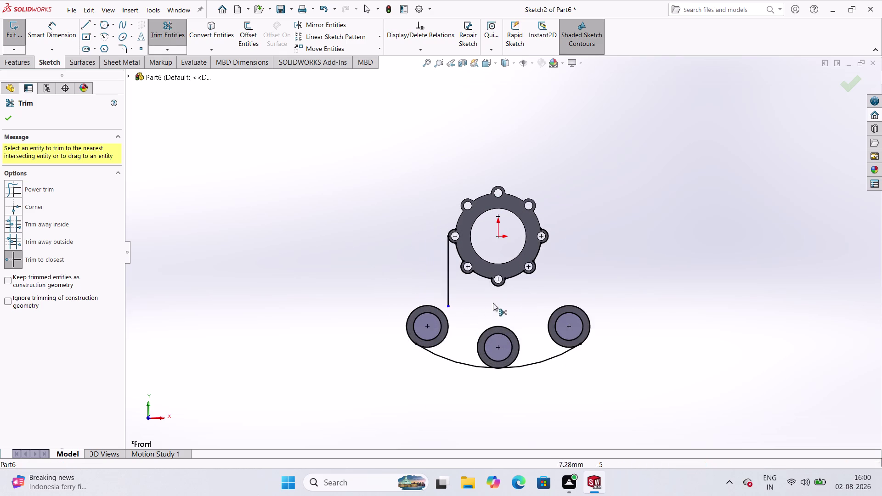
scroll(down, 3)
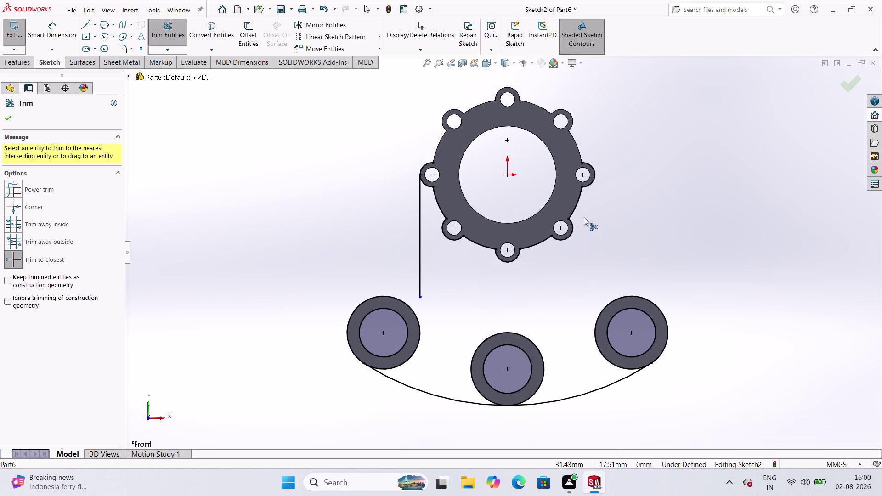
scroll(down, 3)
scroll(up, 3)
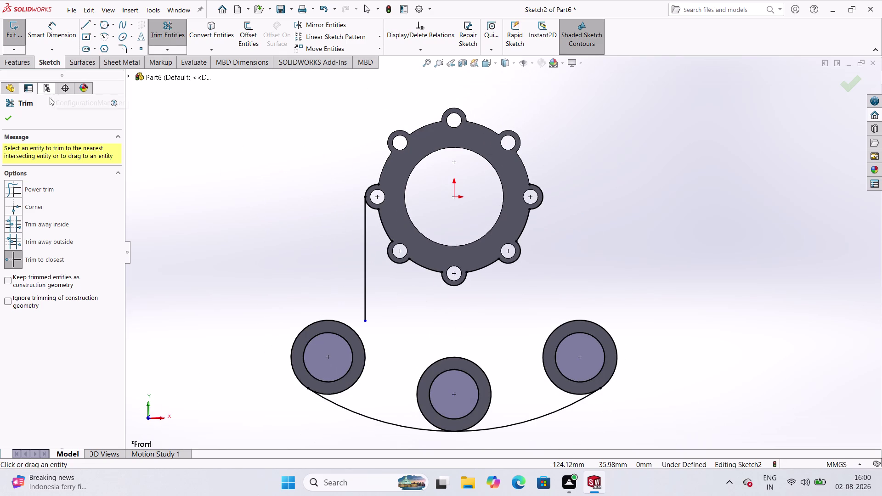
click(7, 118)
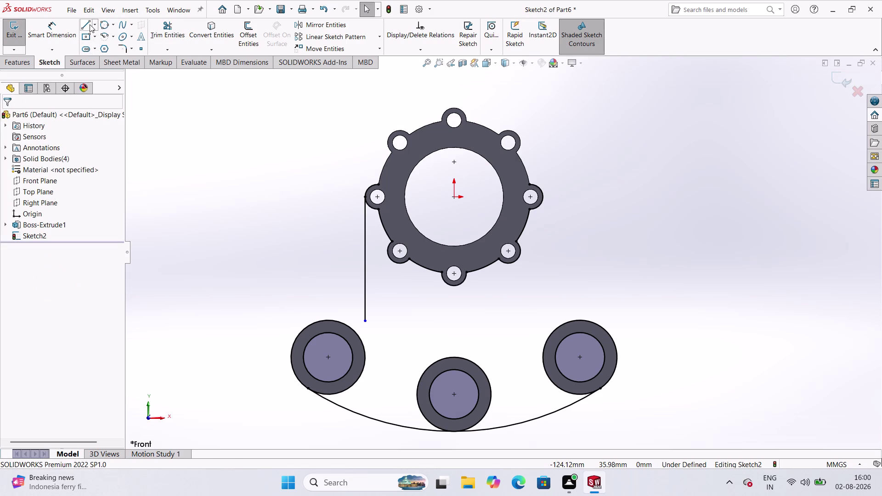
Draw a vertical centerline from above the flange centre down past the middle pulley.
click(89, 25)
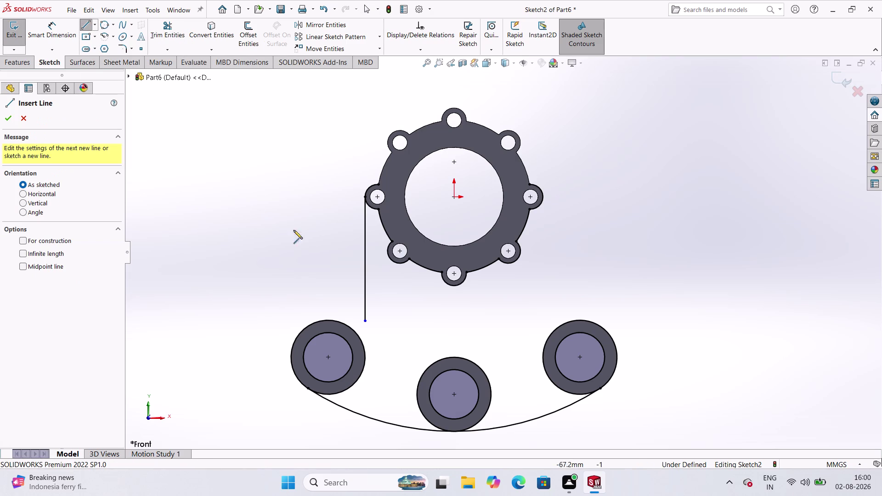
key(grave)
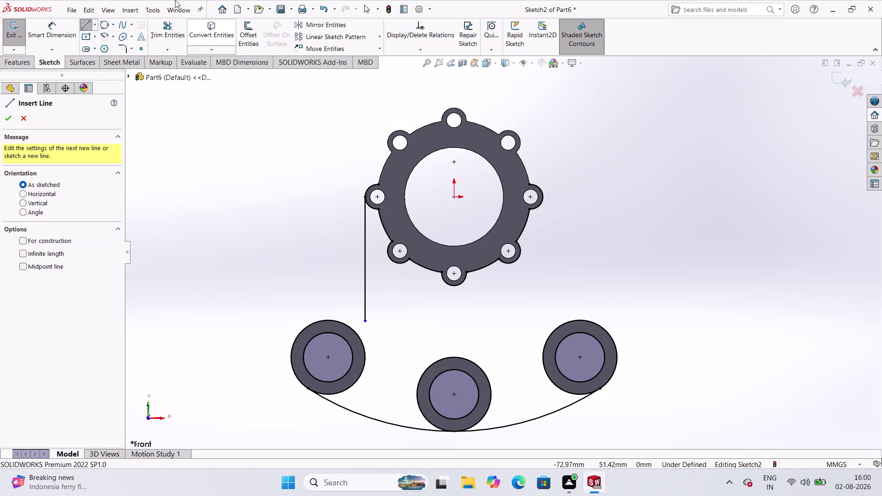
click(95, 27)
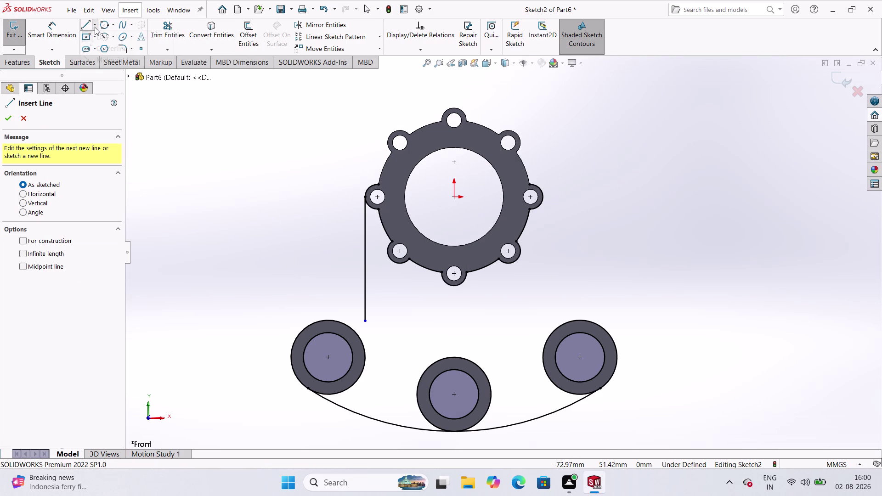
click(101, 47)
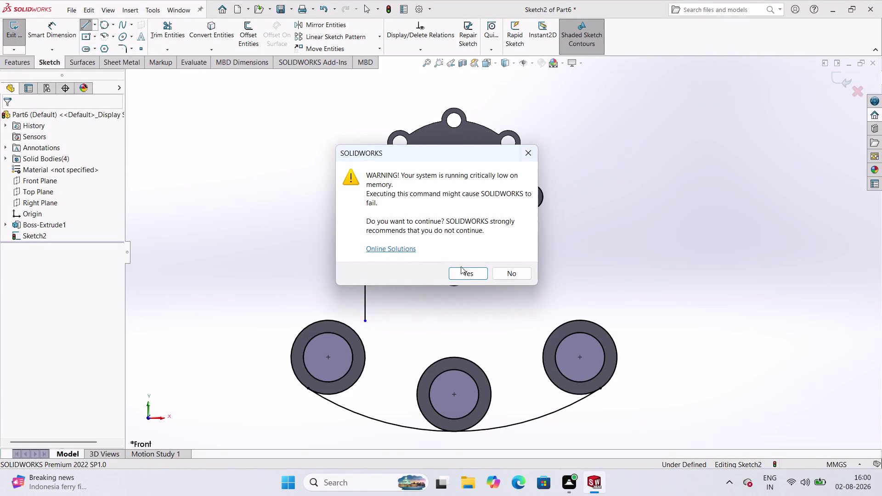
click(473, 281)
click(475, 270)
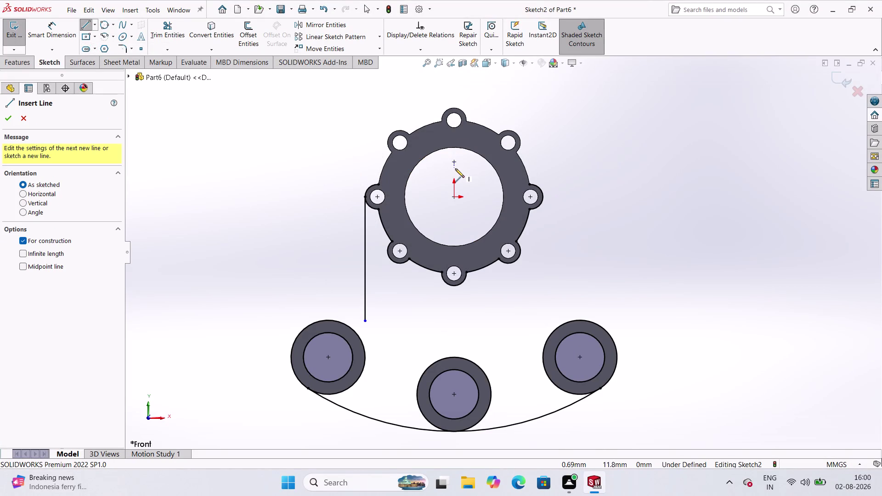
click(455, 80)
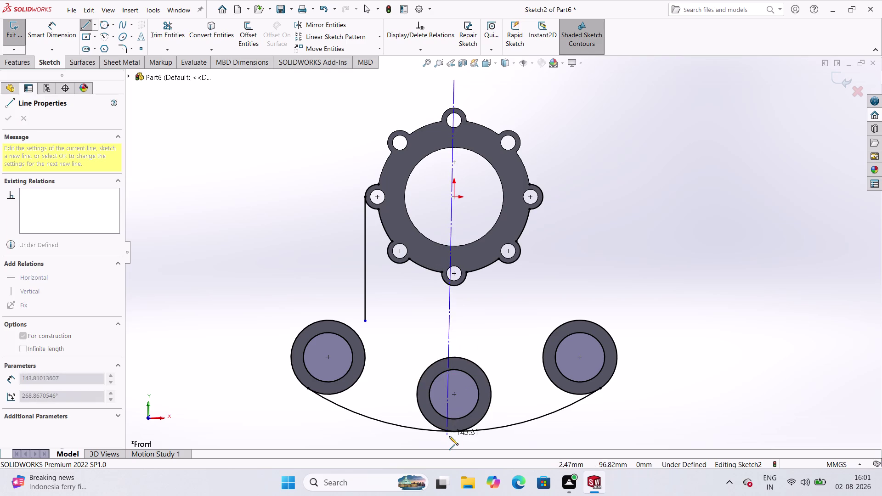
scroll(up, 3)
scroll(down, 3)
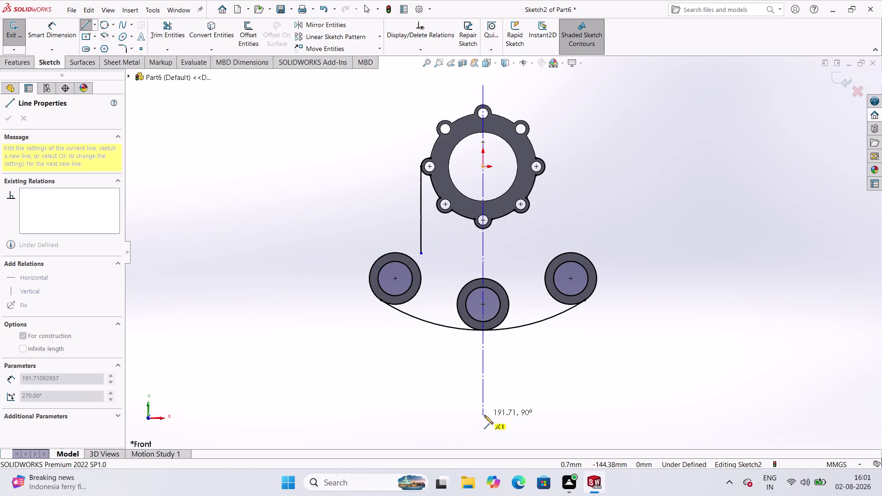
click(485, 415)
key(Escape)
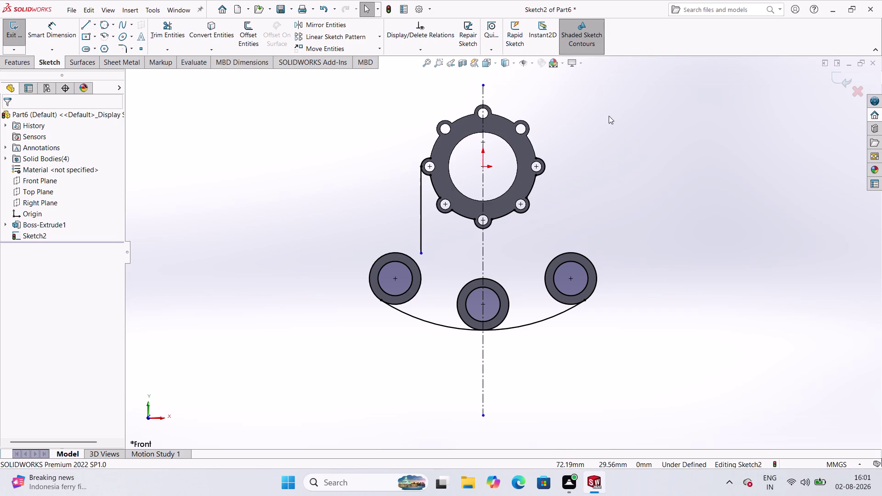
right_click(636, 148)
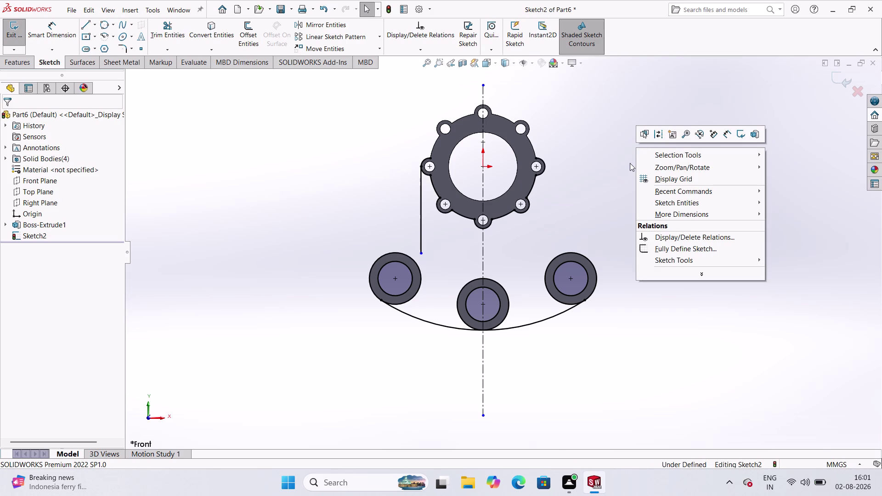
Extend the left vertical line down to 73.15 mm, tangent to the left pulley.
click(554, 194)
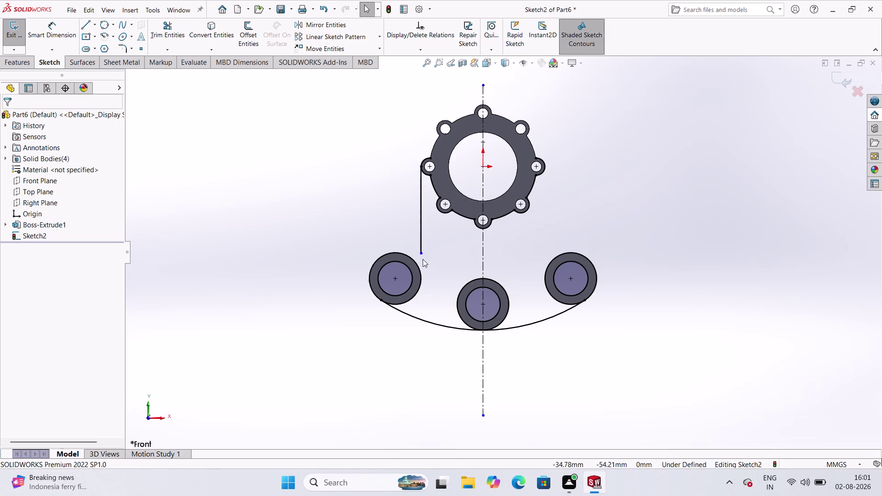
drag(421, 254, 419, 272)
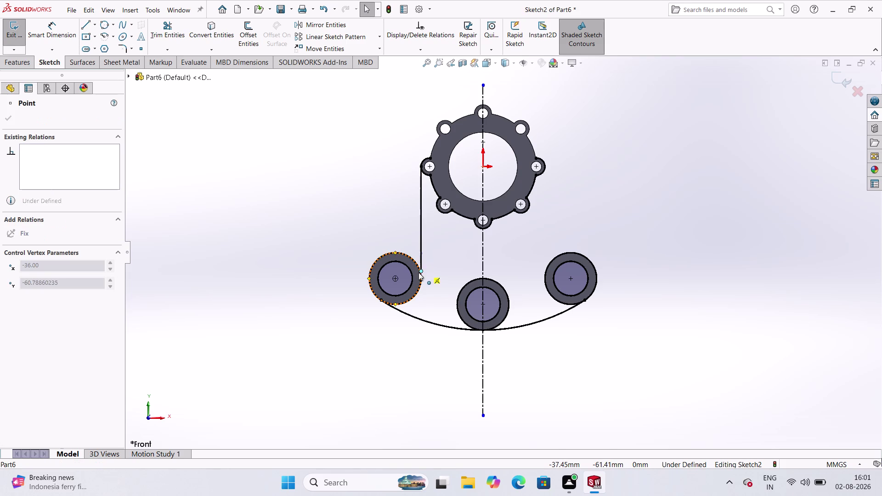
drag(419, 273, 416, 292)
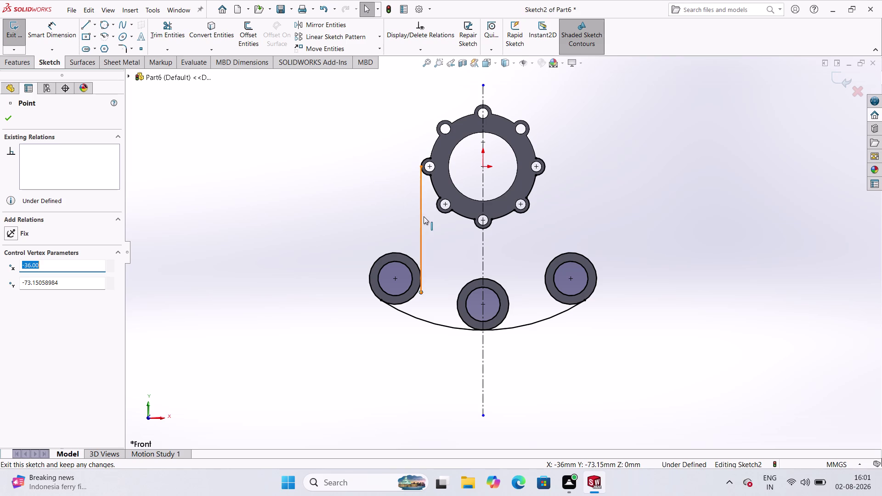
click(424, 216)
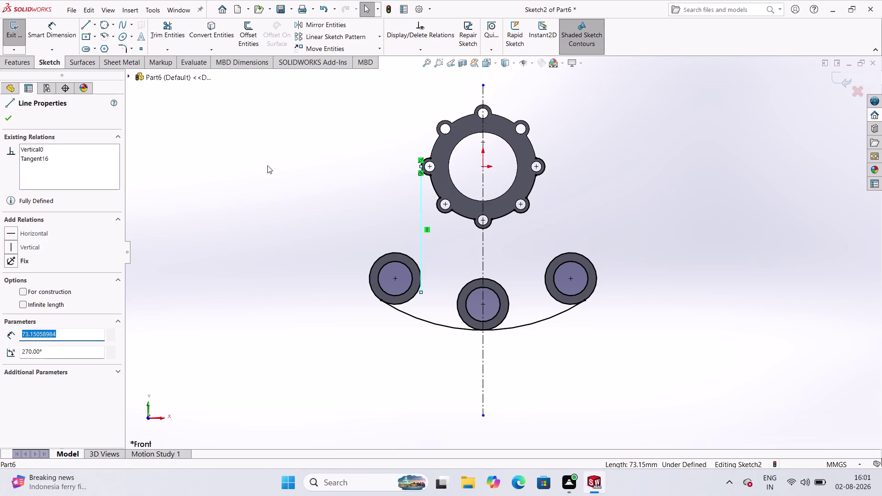
click(337, 26)
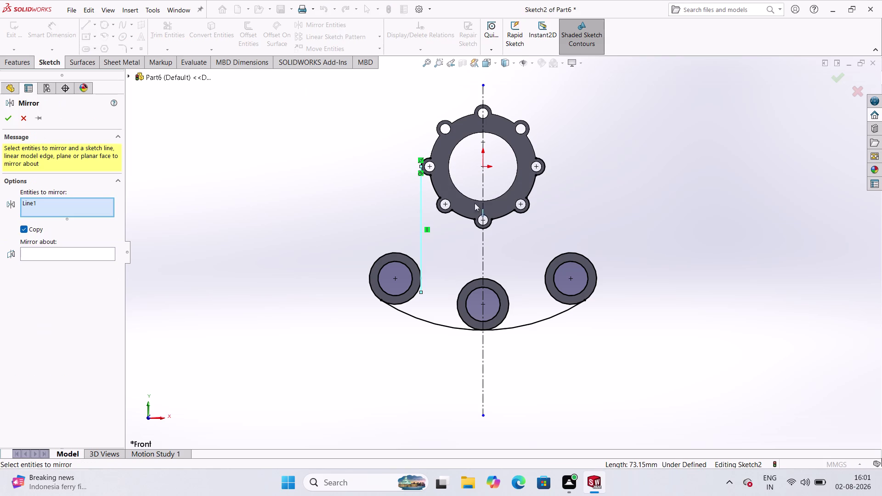
Mirror Line1 about the vertical centerline to create the matching right-pulley line.
click(482, 258)
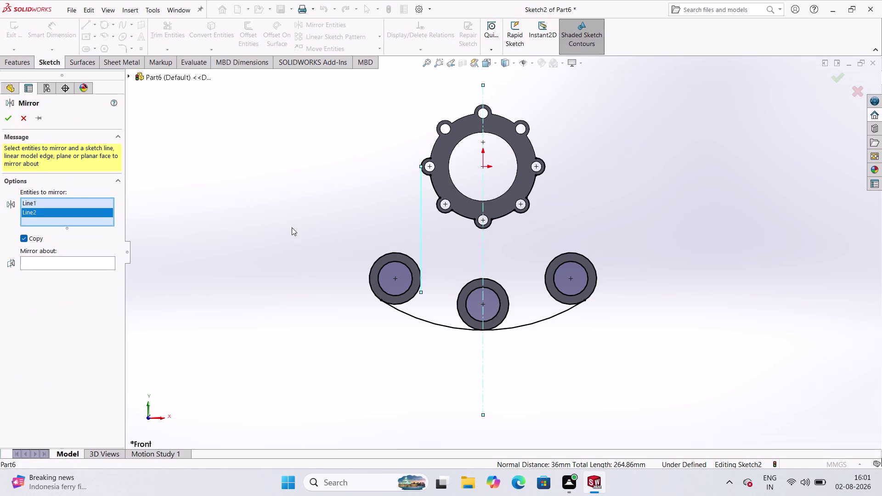
right_click(65, 216)
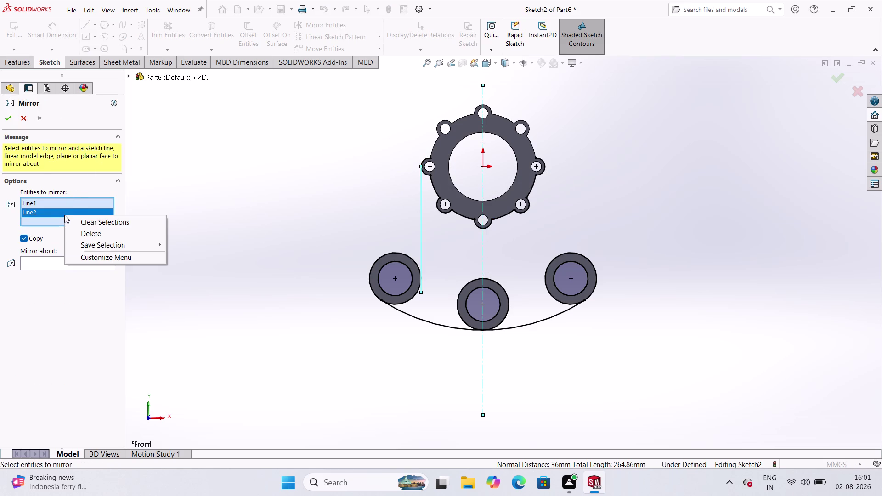
click(108, 230)
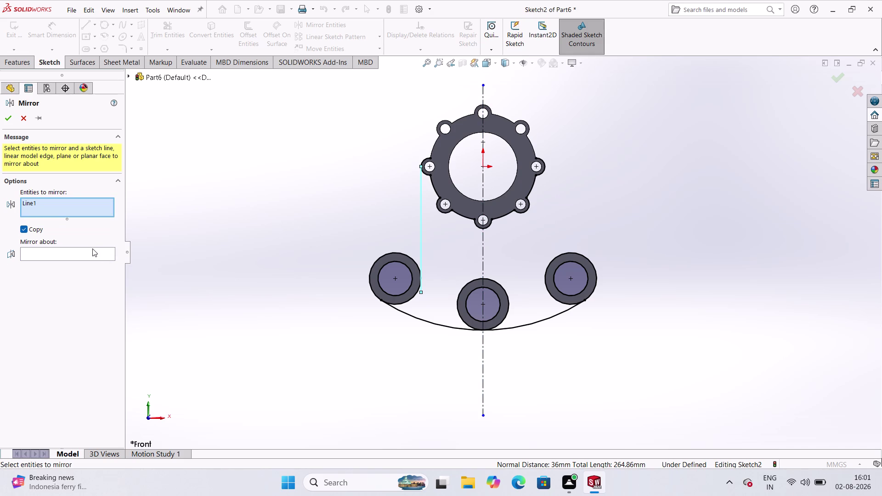
click(91, 248)
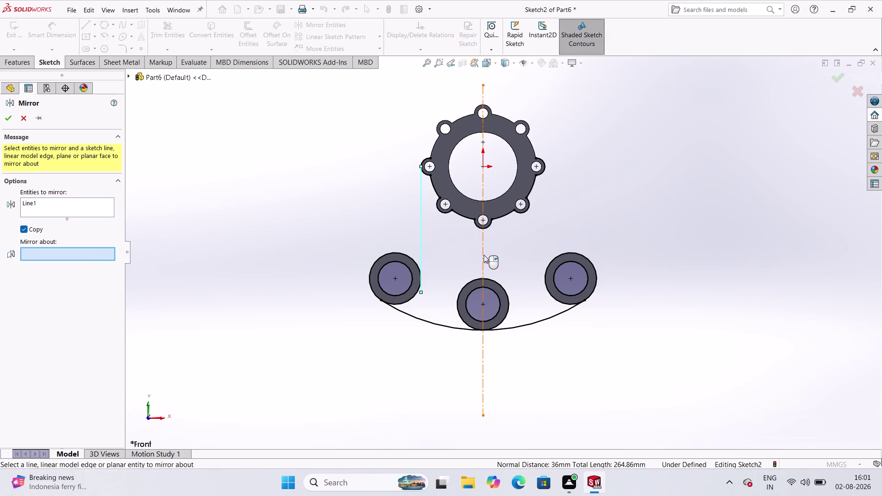
click(484, 255)
click(12, 120)
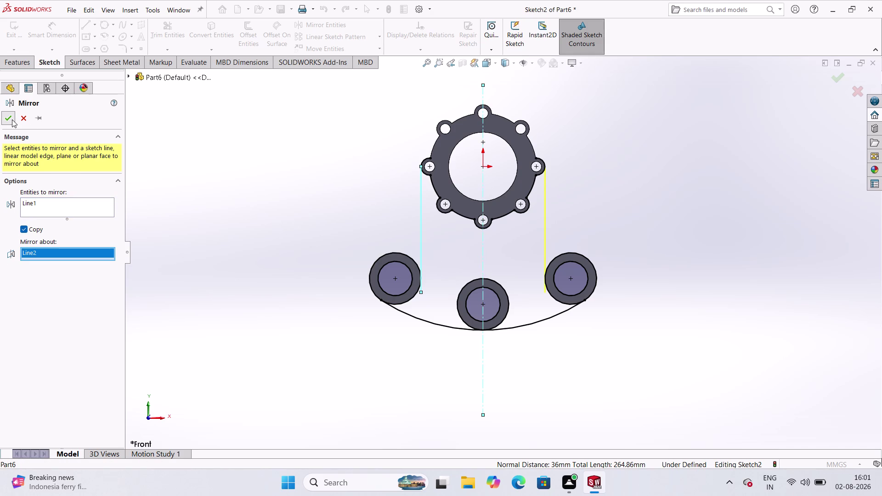
scroll(down, 3)
scroll(down, 3)
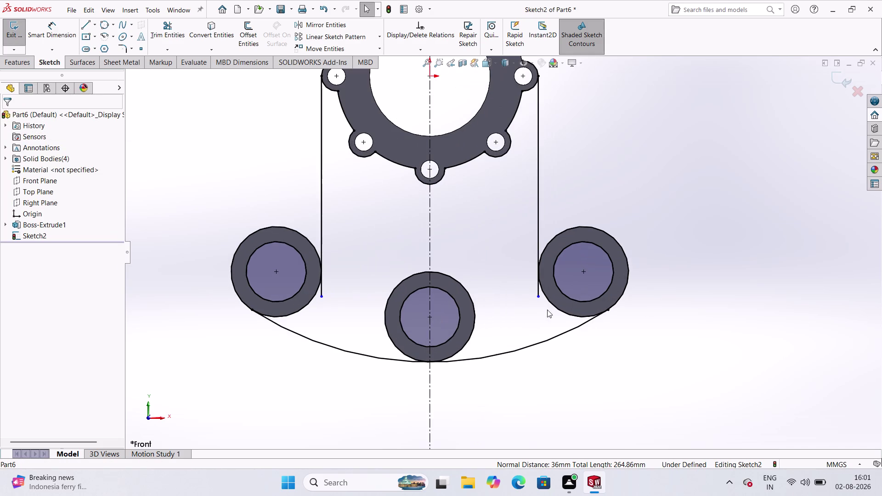
scroll(up, 3)
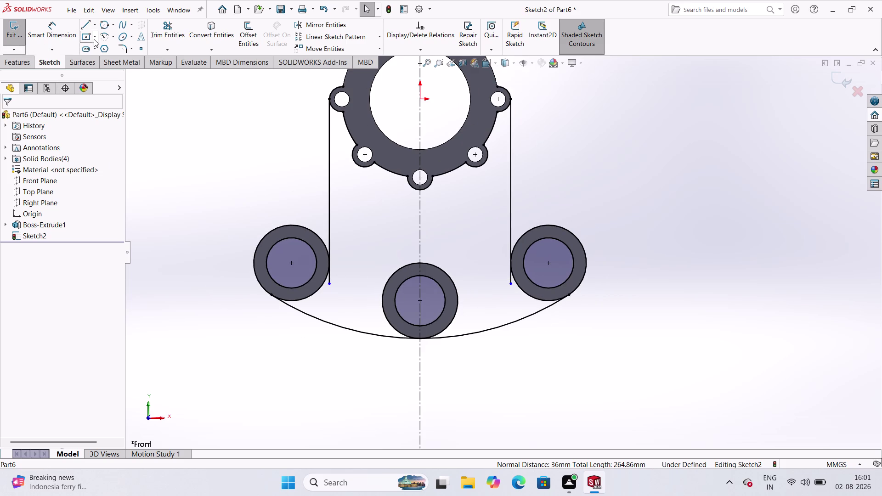
Try a fillet between the left line and left boss, then trim a leftover segment.
click(119, 51)
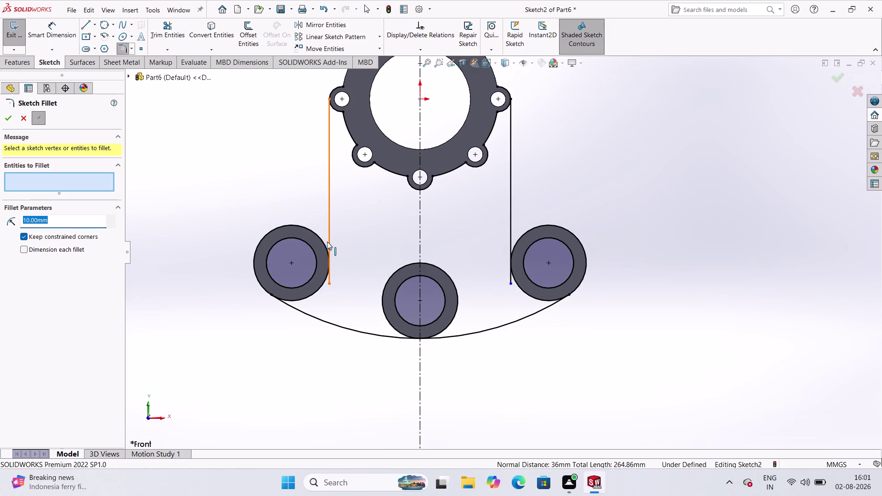
click(316, 236)
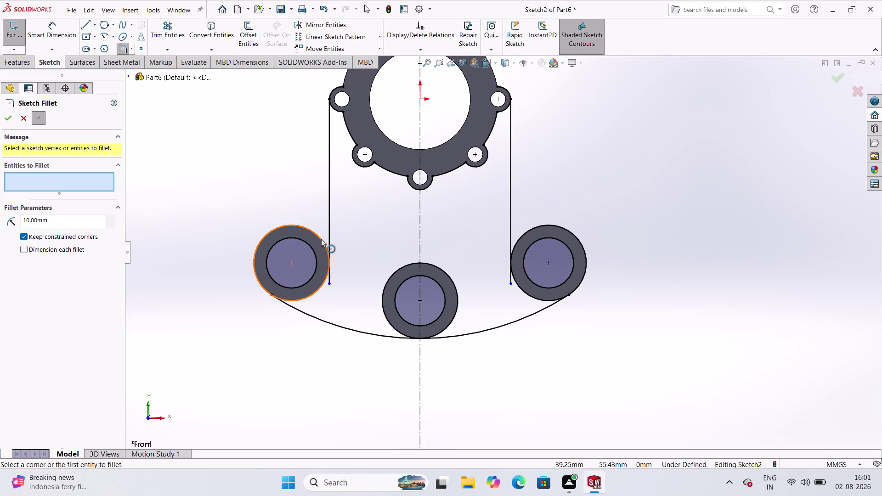
click(321, 239)
click(330, 233)
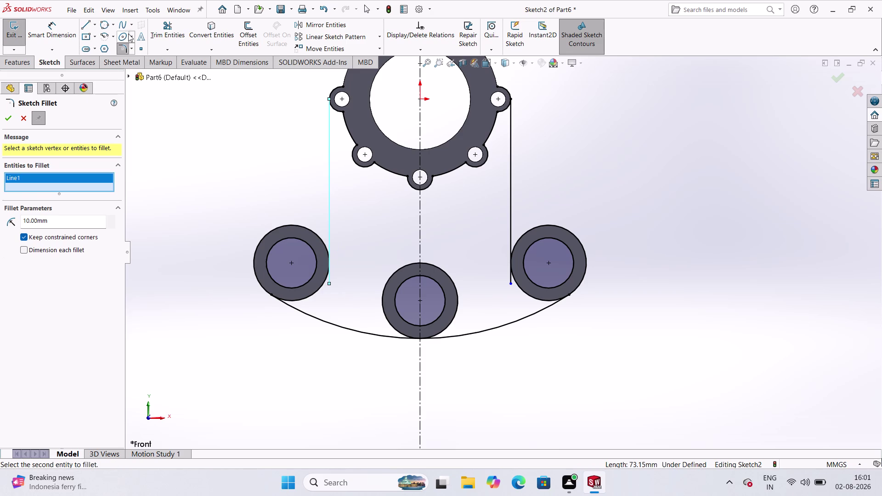
click(165, 23)
click(318, 290)
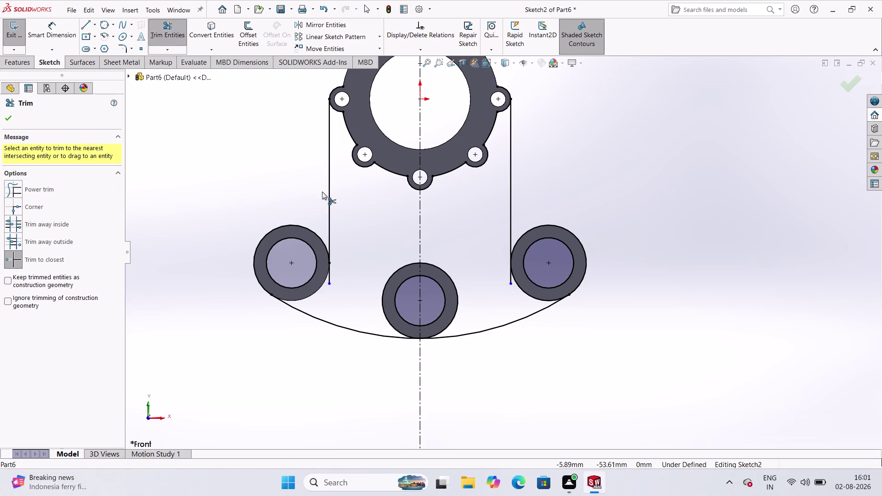
click(14, 118)
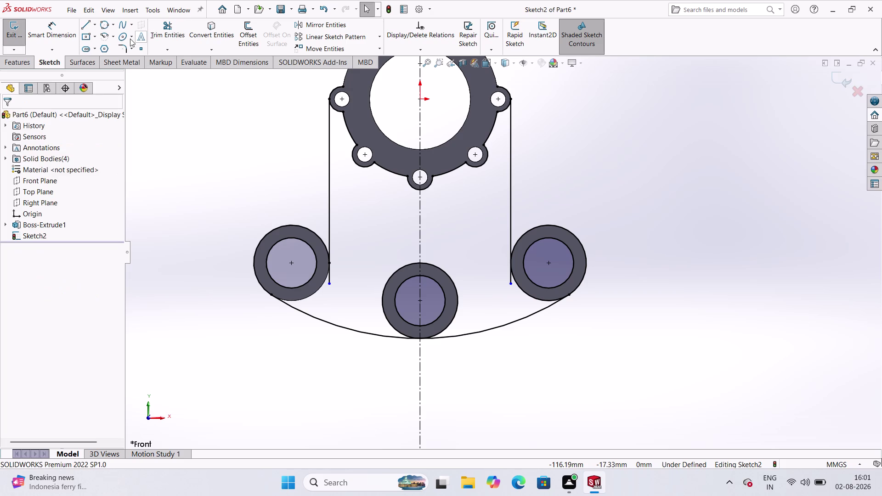
Fillet the left vertical line to the left boss with an 18 mm radius.
click(122, 48)
click(316, 235)
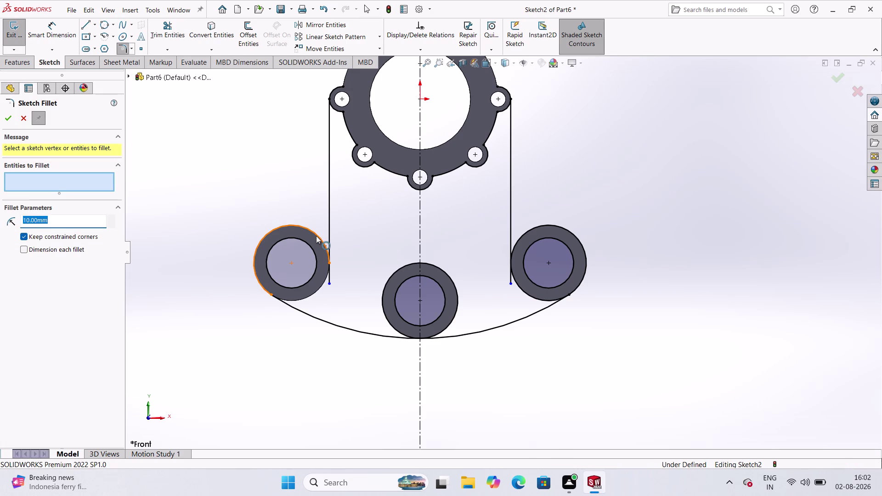
click(331, 235)
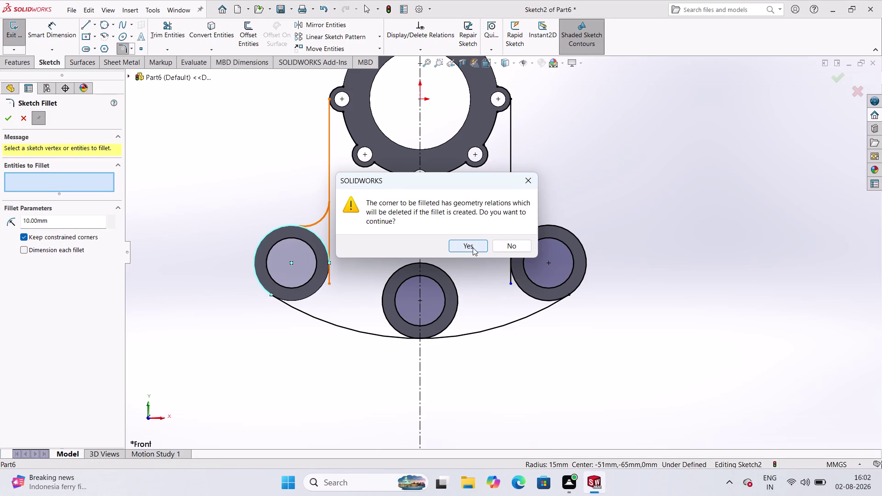
click(472, 248)
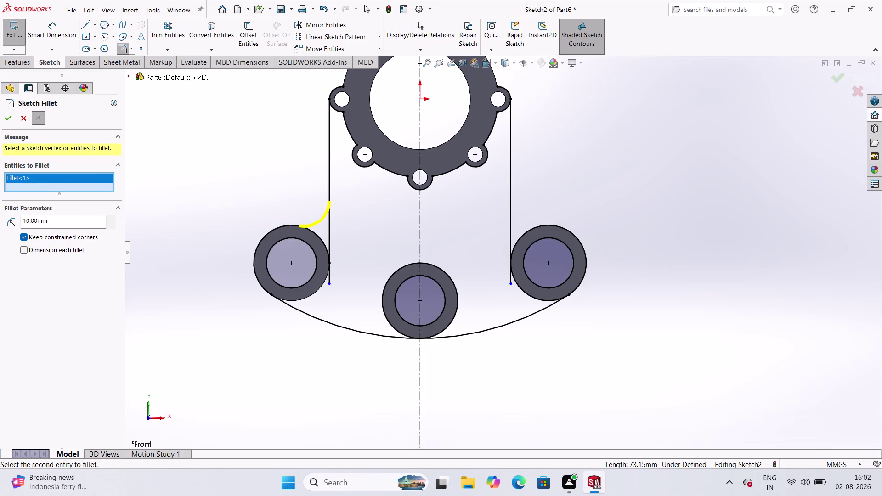
double_click(83, 227)
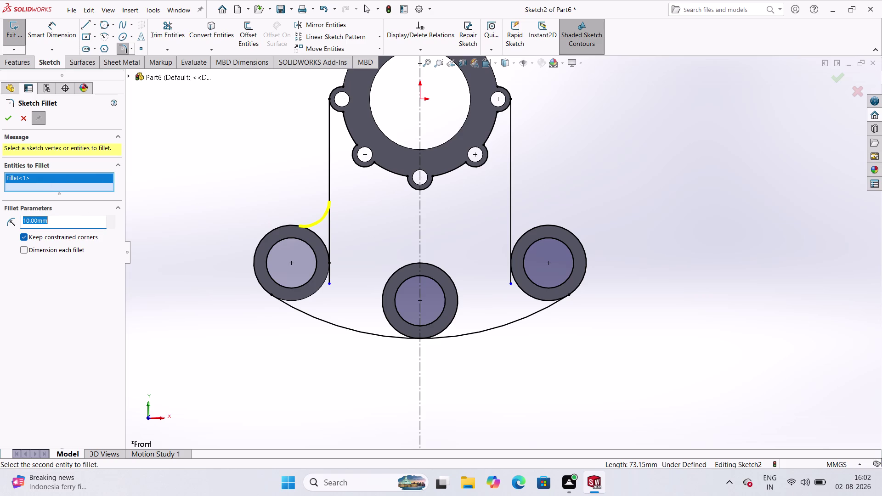
key(1)
key(8)
key(Return)
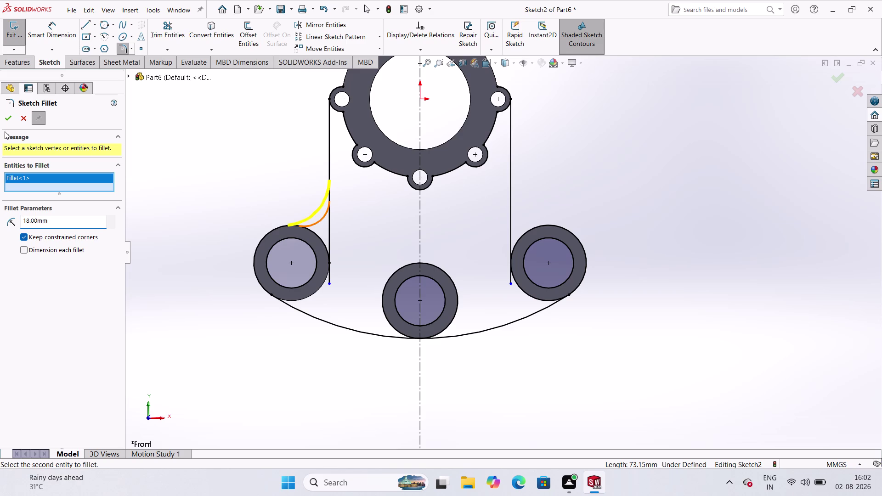
click(6, 118)
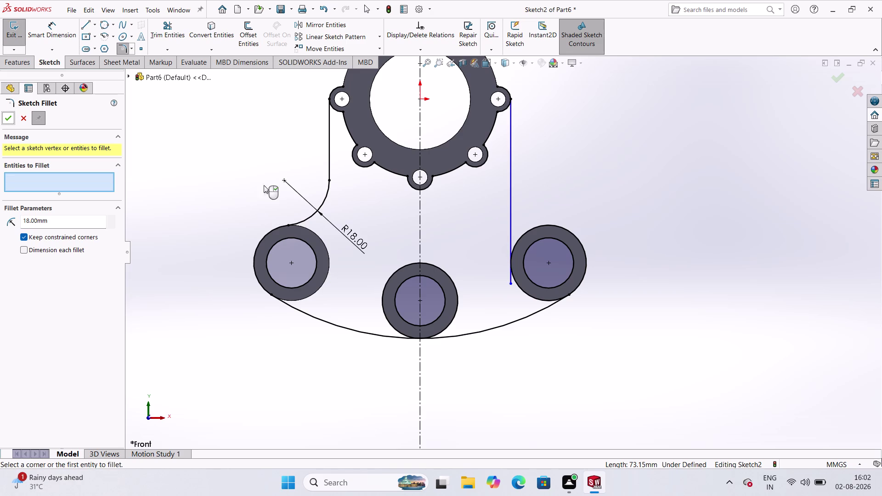
key(Escape)
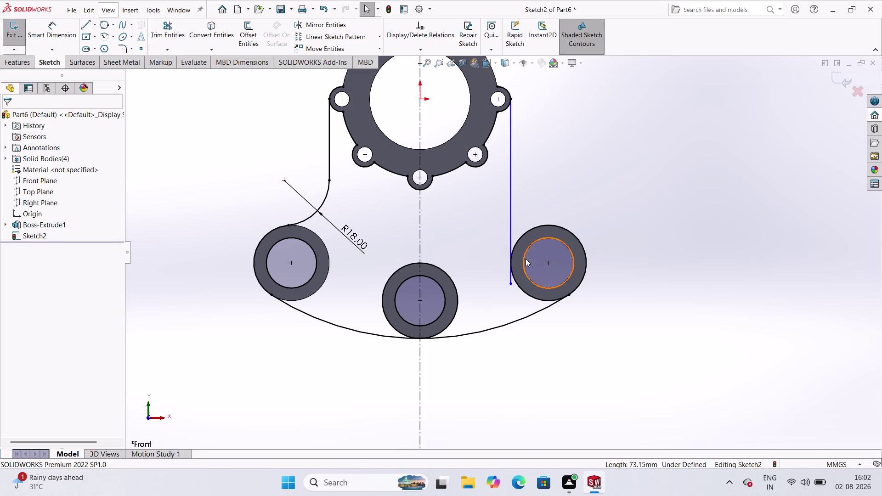
Trim near the right boss, then fillet the right vertical line to it at R18.
click(166, 27)
click(532, 294)
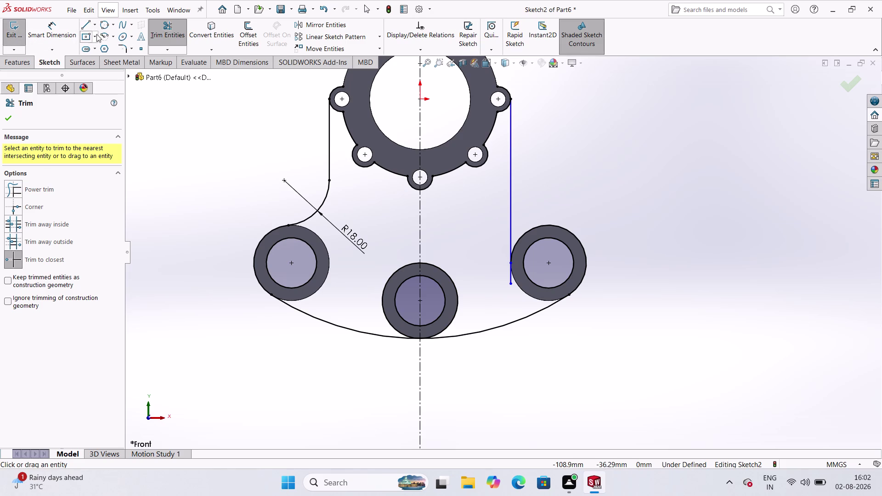
click(125, 46)
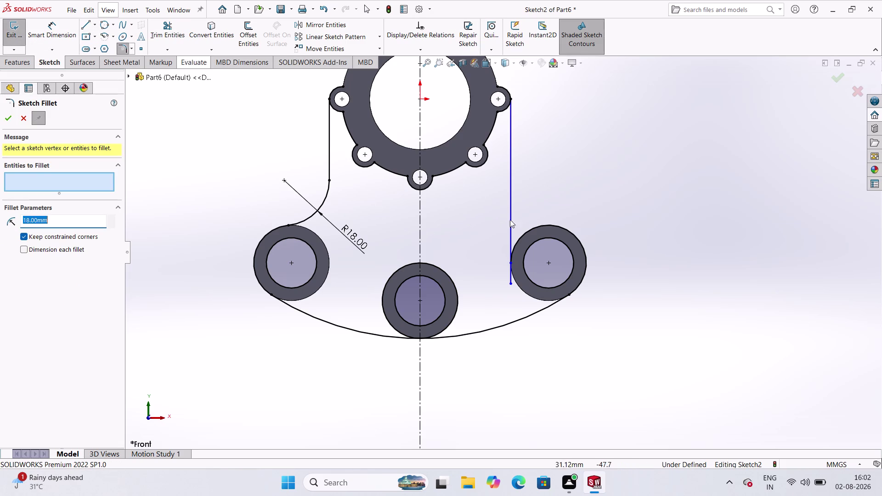
click(511, 215)
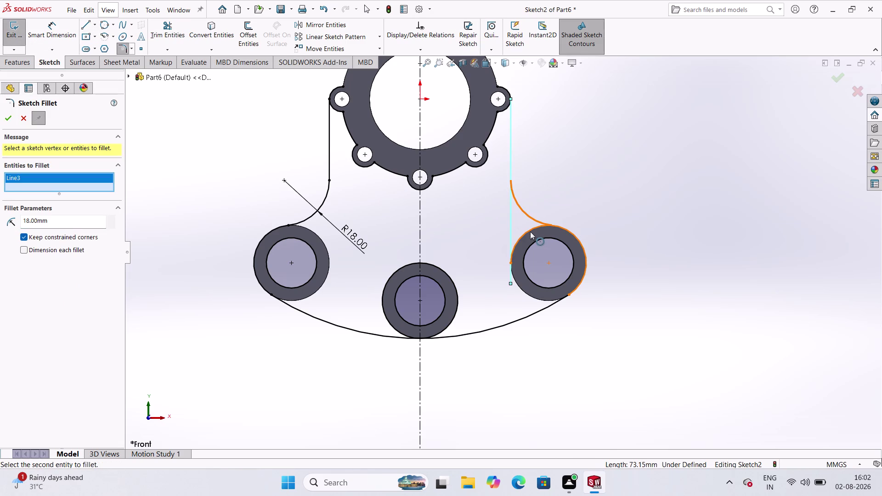
click(531, 231)
click(469, 246)
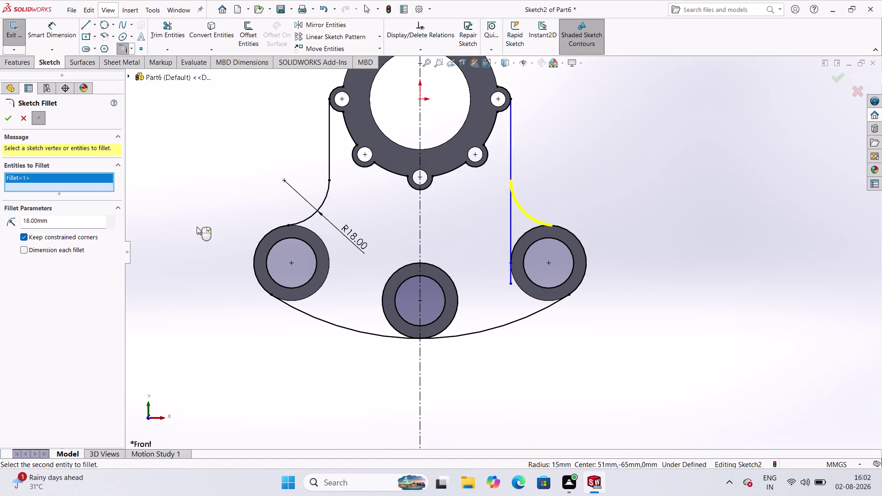
click(10, 120)
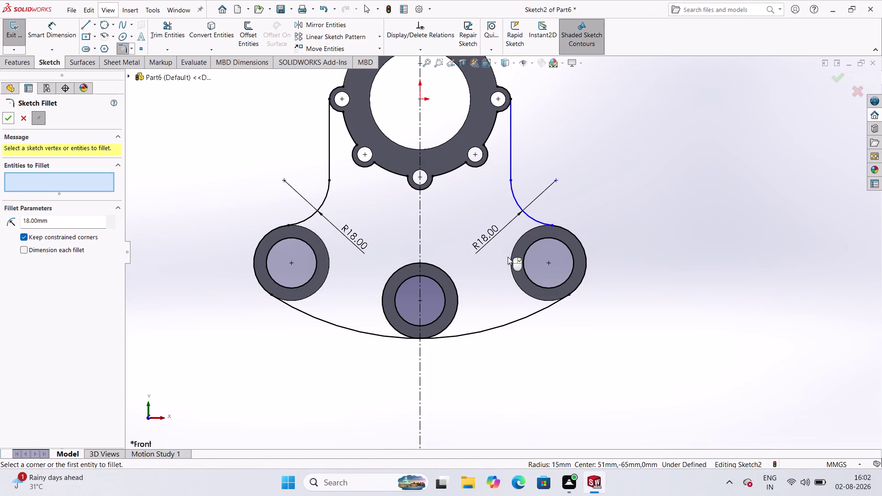
Close Sketch Fillet and make the right vertical line tangent to the flange lobe arc.
scroll(up, 3)
scroll(down, 3)
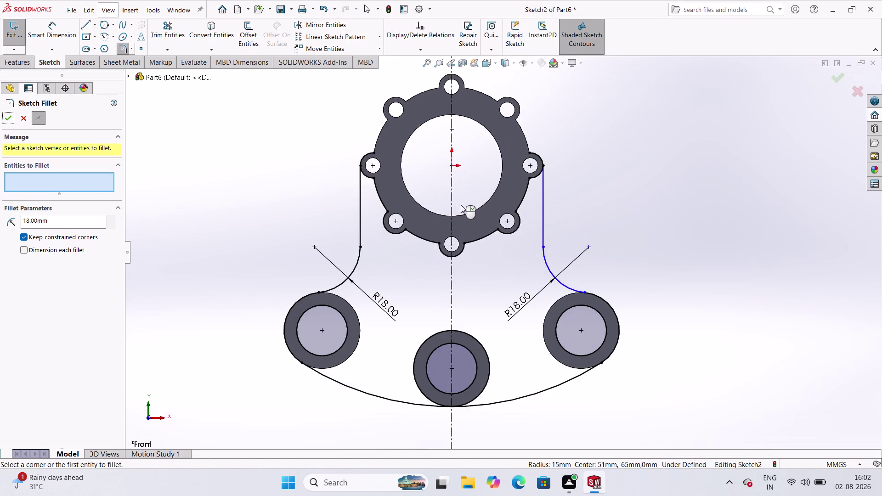
scroll(up, 3)
scroll(down, 3)
scroll(down, 3)
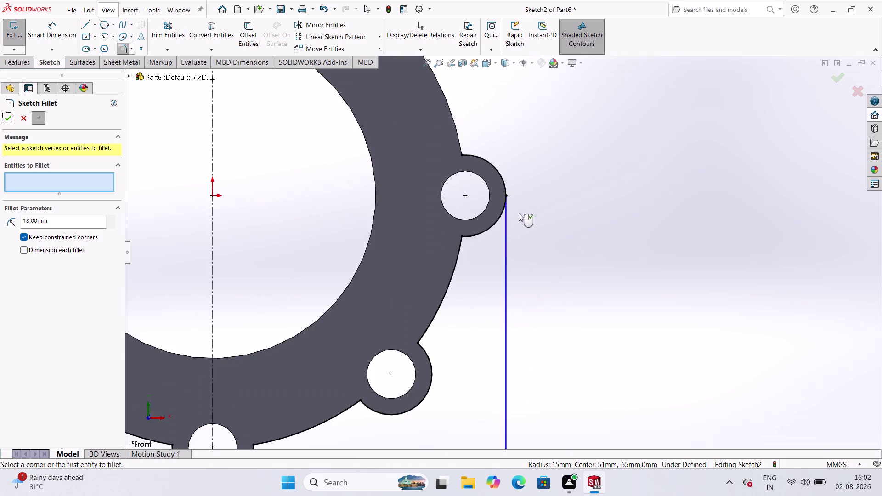
scroll(up, 3)
scroll(down, 3)
scroll(up, 3)
scroll(down, 3)
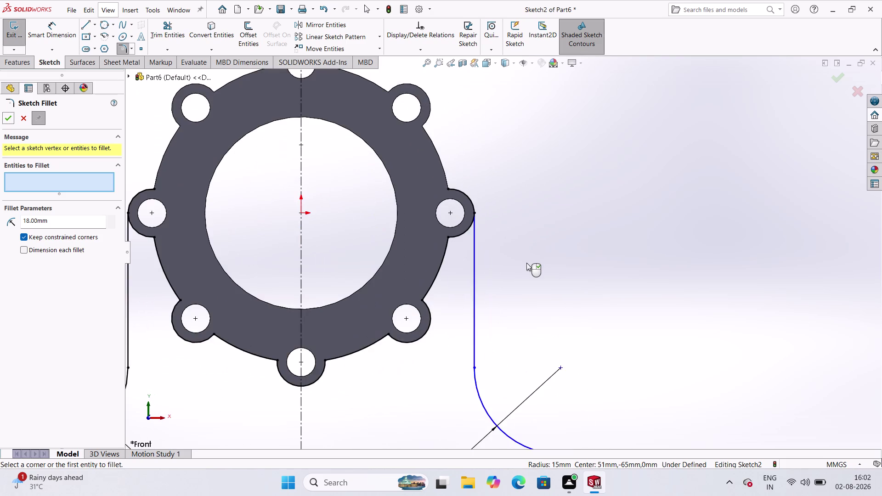
scroll(down, 3)
scroll(down, 3)
scroll(down, 3)
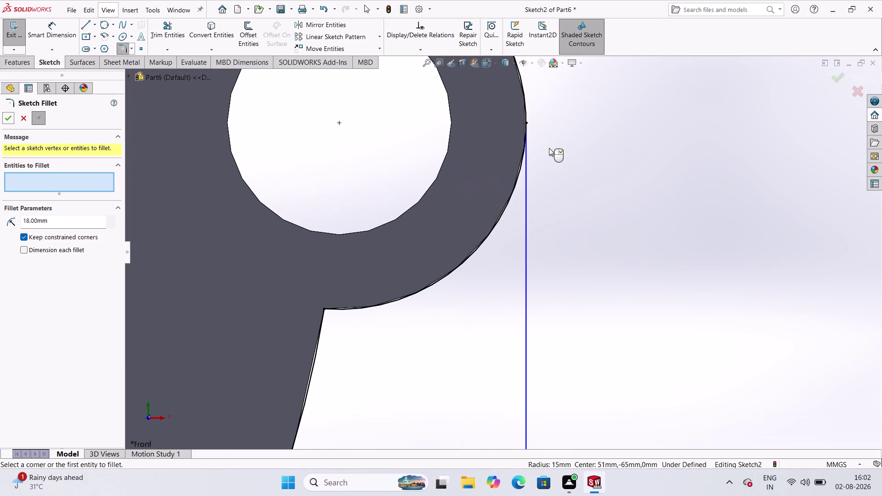
scroll(down, 3)
scroll(down, 3)
scroll(down, 3)
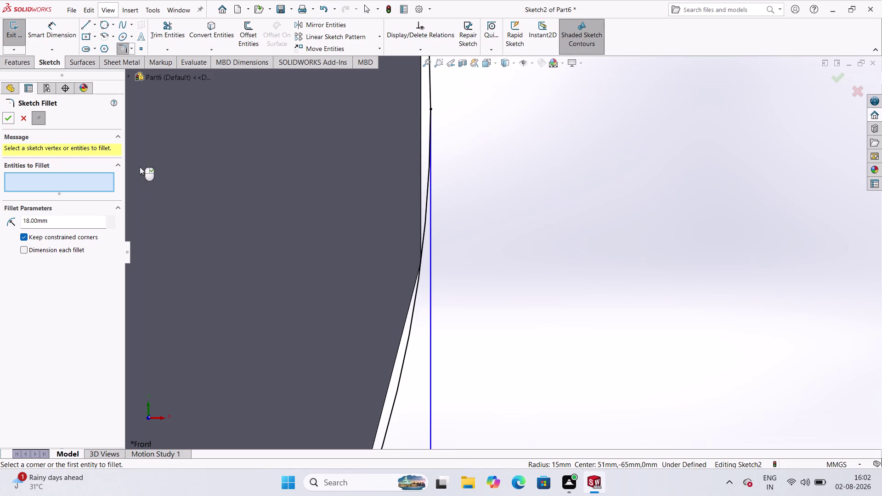
click(0, 121)
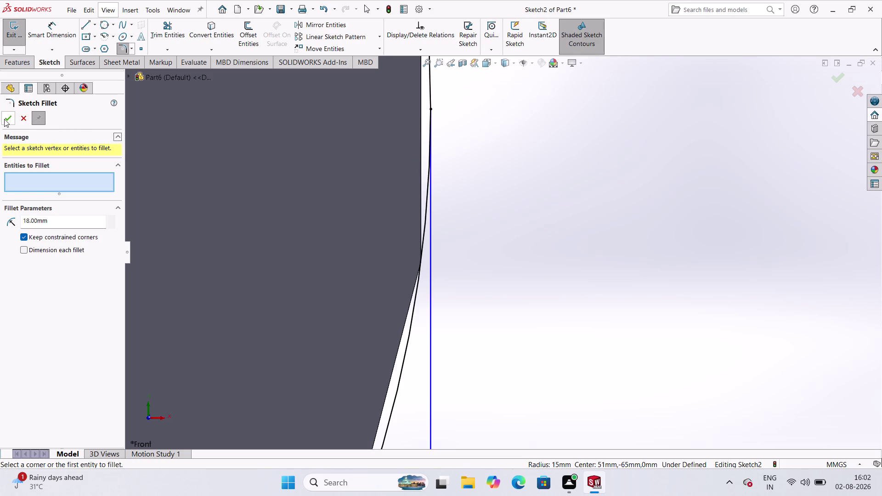
click(4, 119)
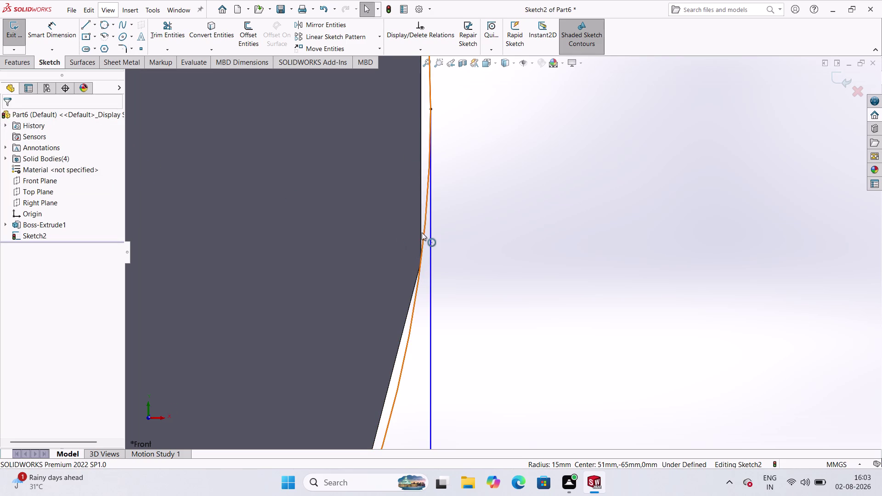
click(423, 229)
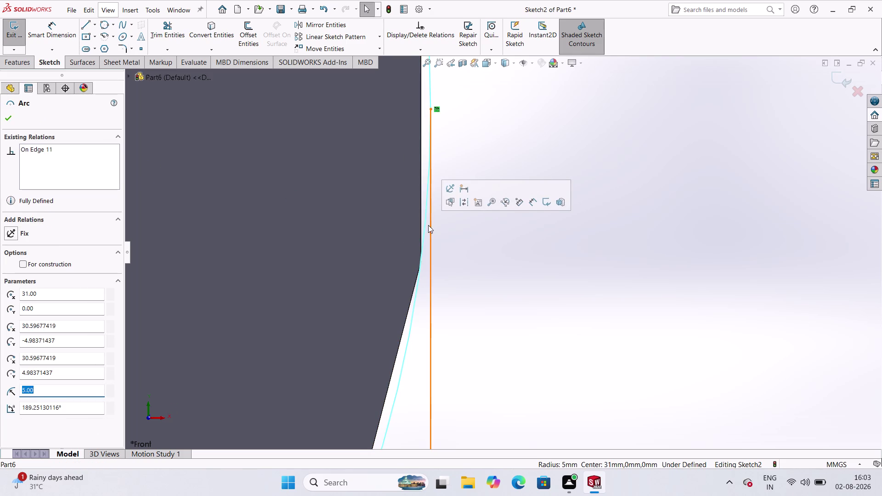
click(431, 231)
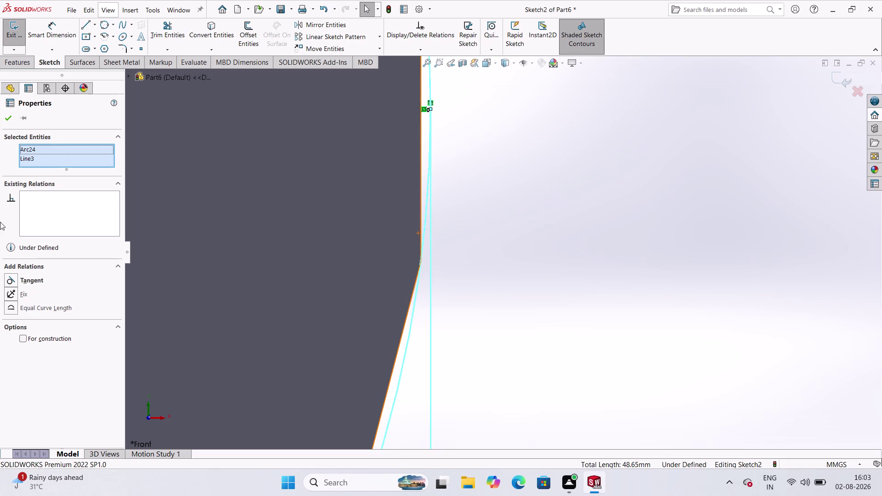
click(6, 275)
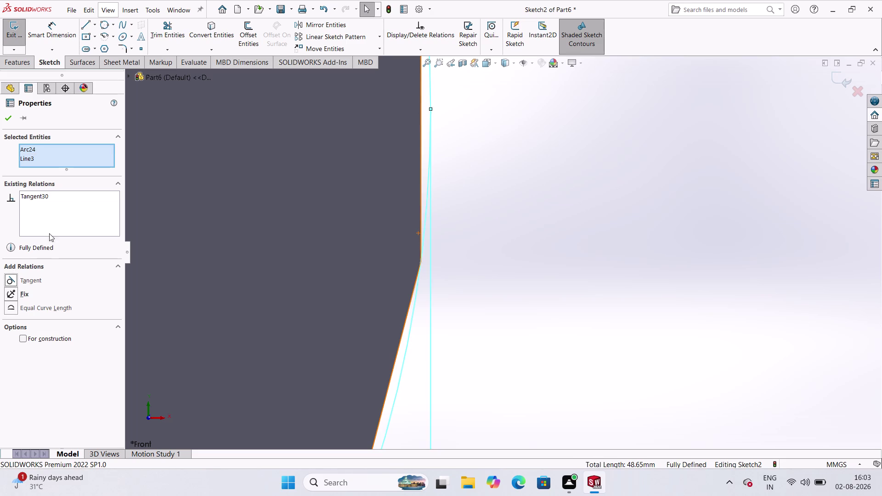
click(8, 114)
Check the tangent relation between the left vertical line and its lobe arc.
scroll(up, 3)
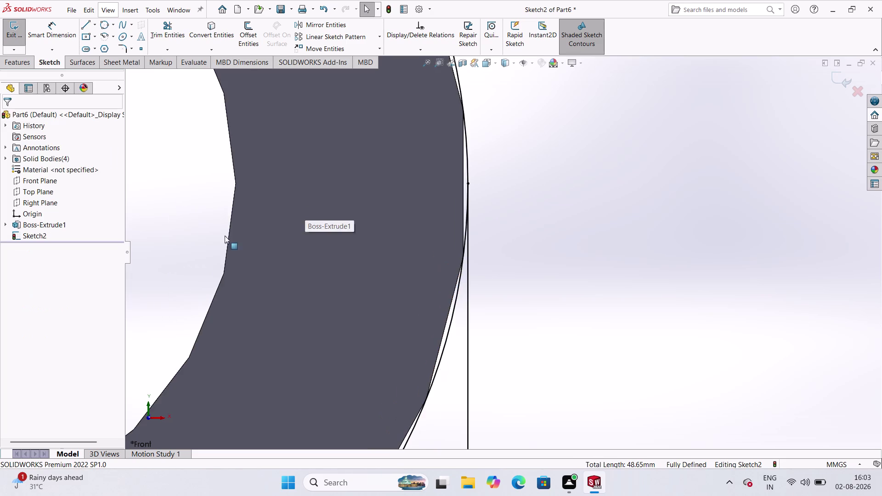
scroll(up, 3)
scroll(up, 3)
scroll(up, 3)
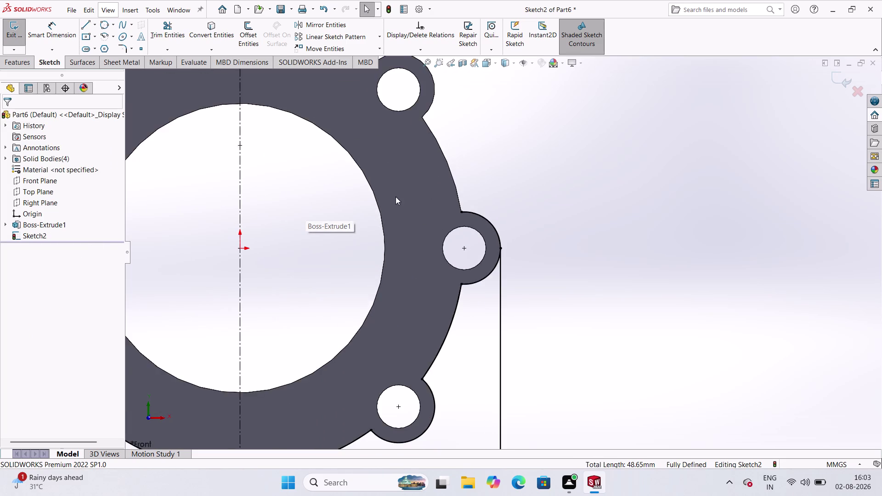
scroll(up, 3)
scroll(down, 3)
scroll(down, 3)
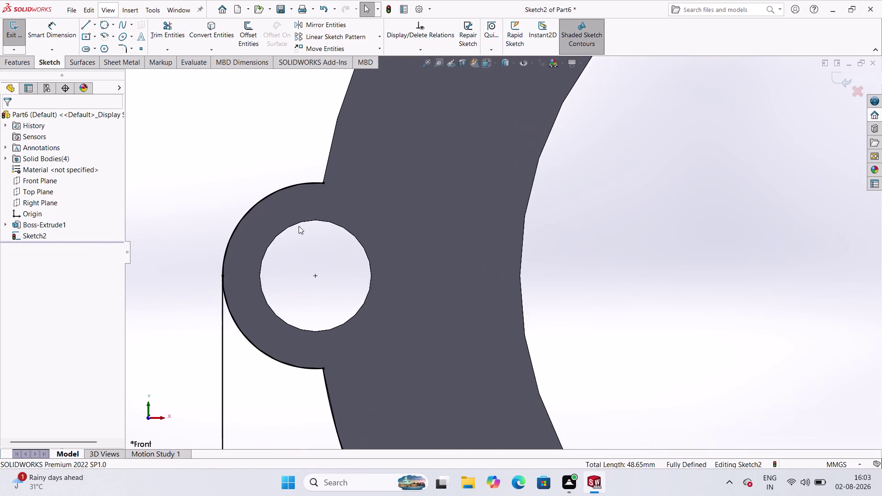
scroll(down, 3)
click(217, 403)
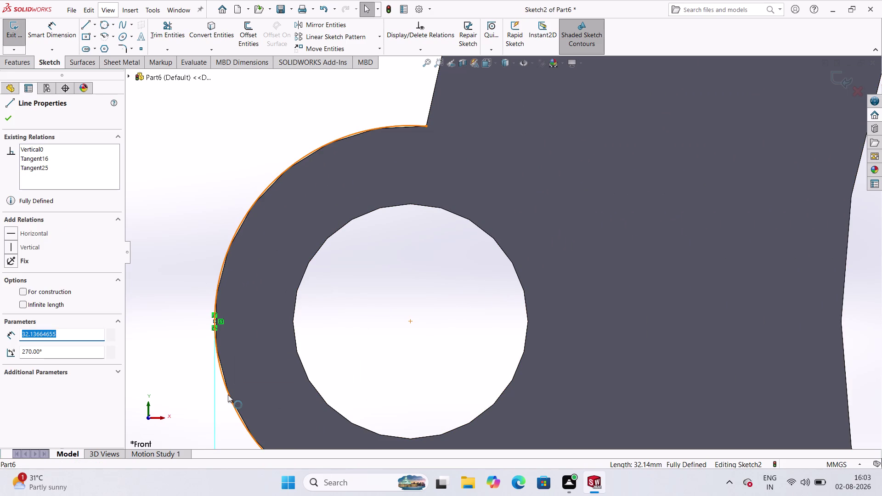
click(228, 395)
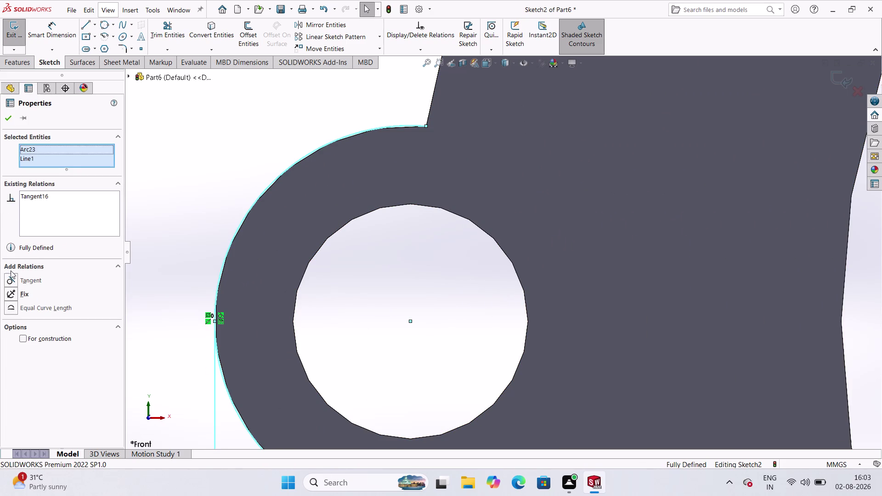
click(13, 121)
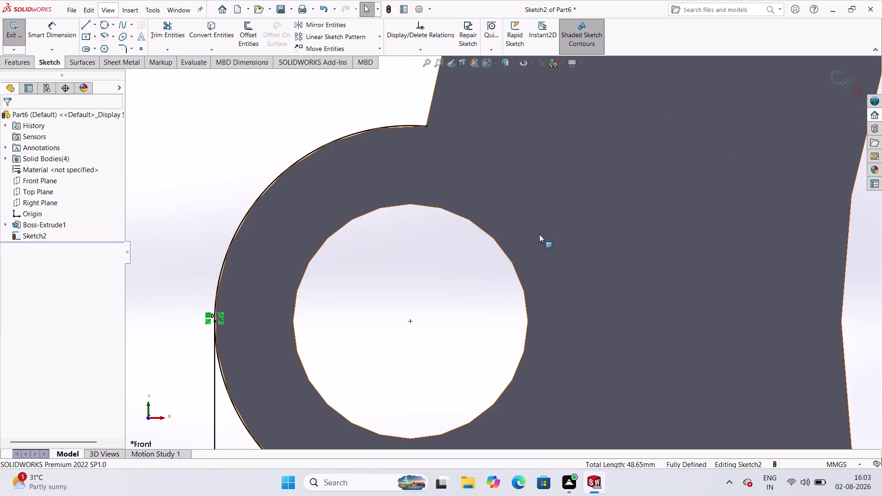
scroll(up, 3)
scroll(up, 3)
scroll(up, 3)
scroll(down, 3)
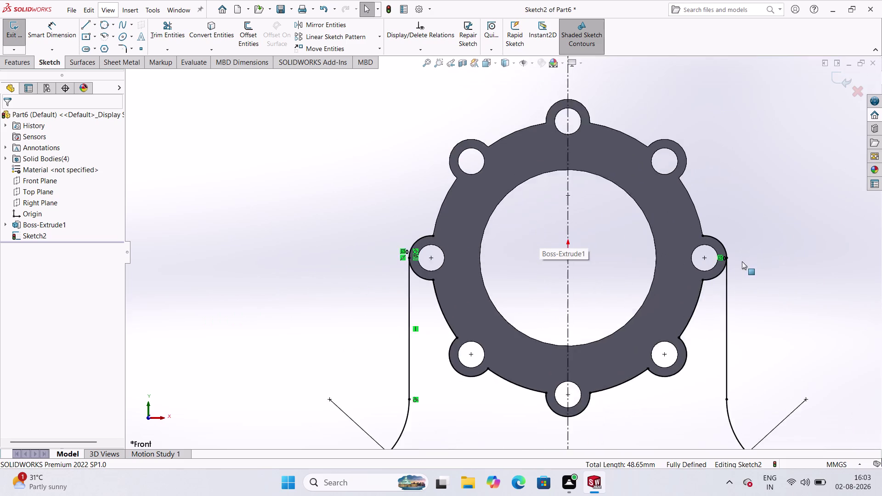
Trim the unneeded flange outline segment, accepting relation removal, and finish editing Sketch2.
scroll(down, 3)
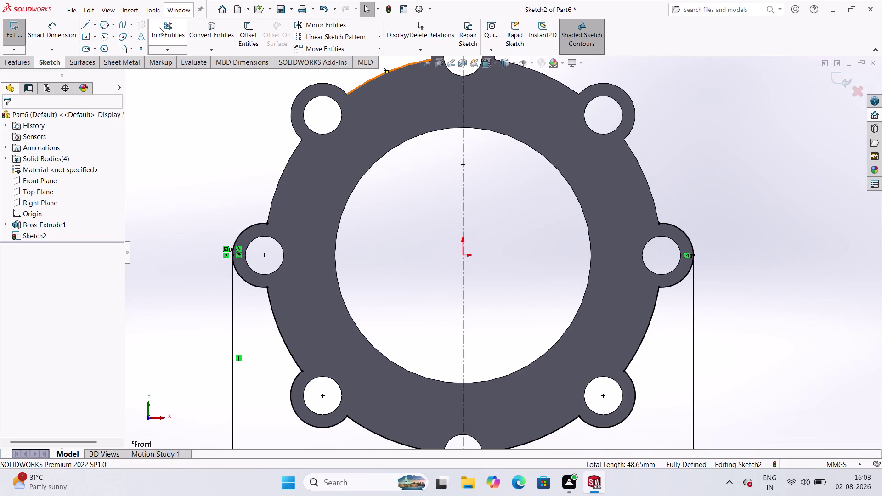
click(172, 22)
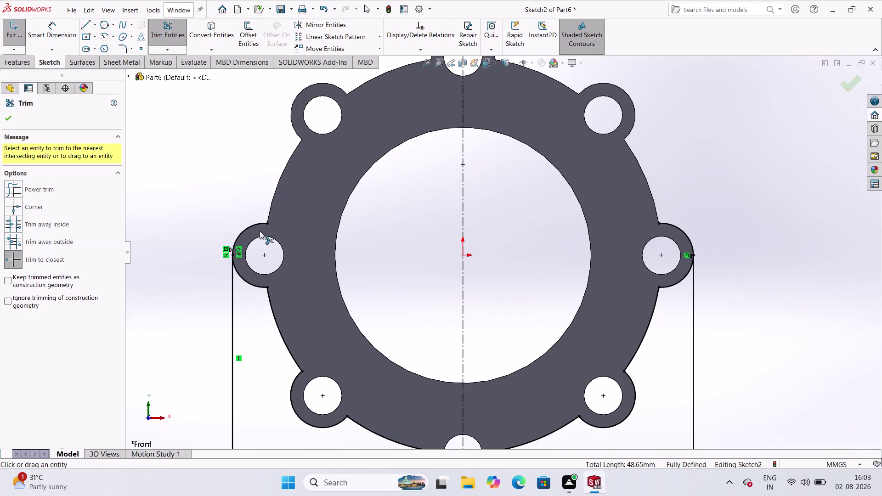
click(256, 227)
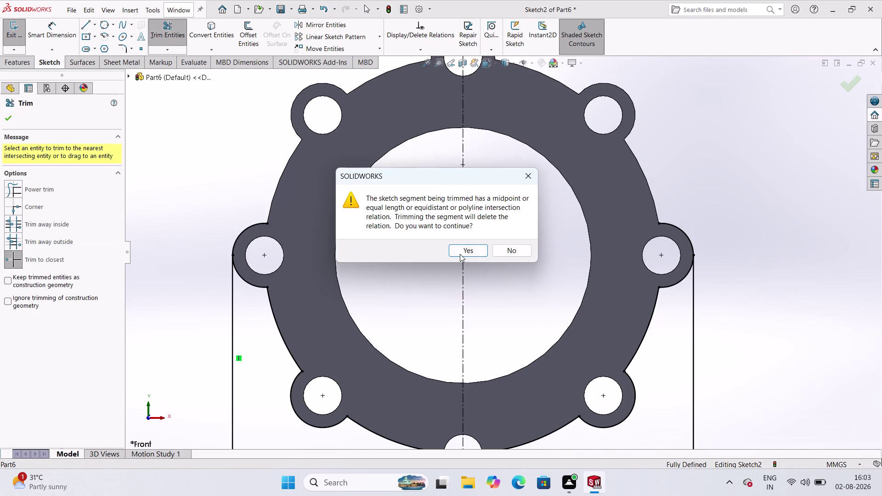
click(460, 253)
click(673, 224)
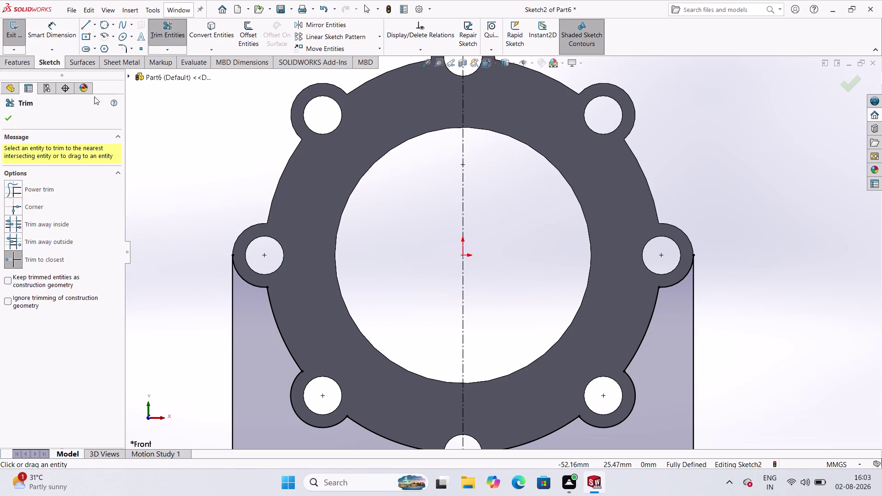
click(11, 117)
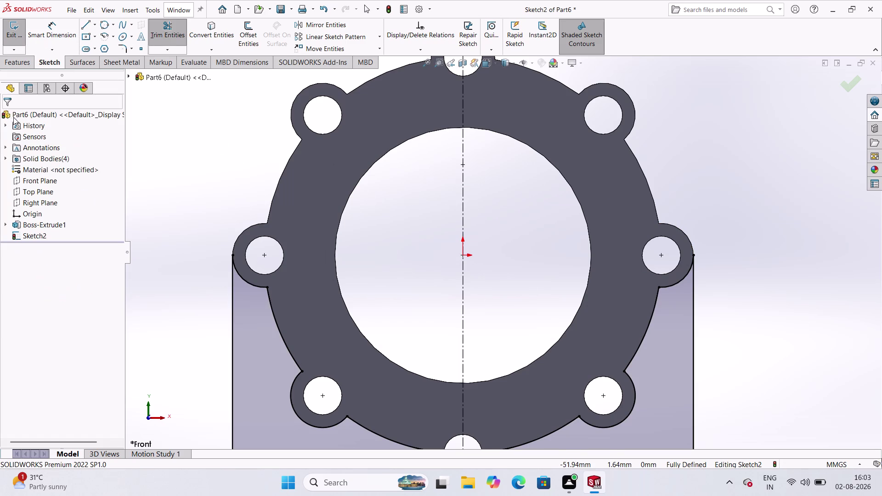
scroll(up, 3)
scroll(up, 3)
scroll(down, 3)
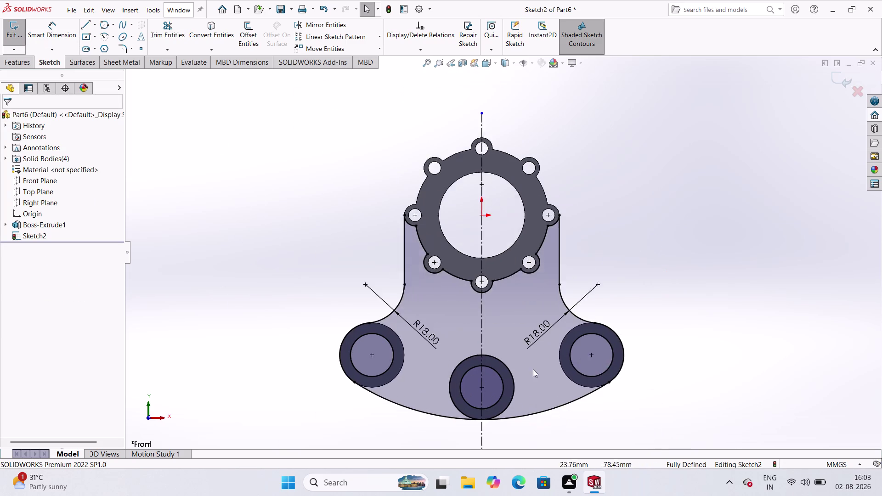
scroll(down, 3)
scroll(up, 3)
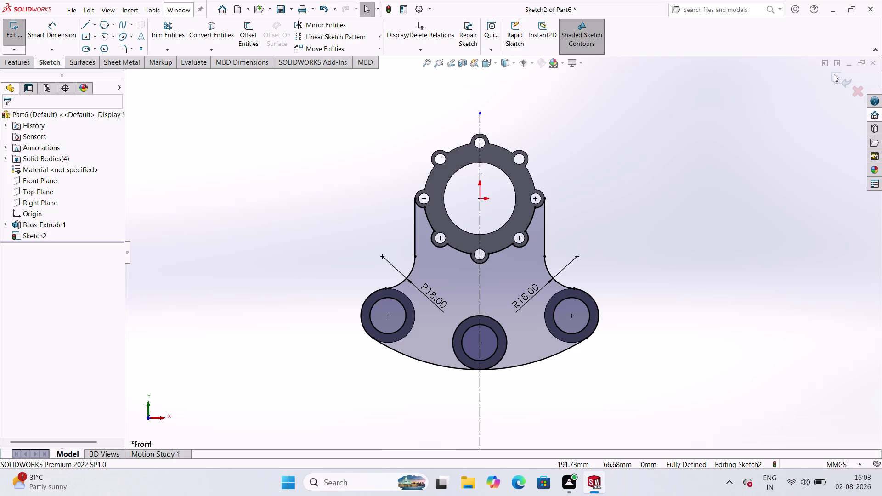
click(253, 196)
Exit the sketch and start an Extruded Boss/Base using Sketch2 as the profile.
click(9, 34)
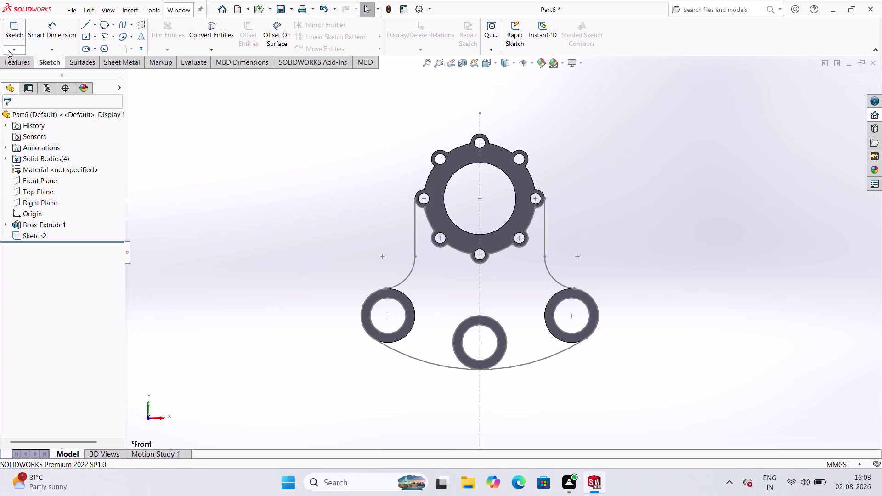
click(12, 58)
click(15, 32)
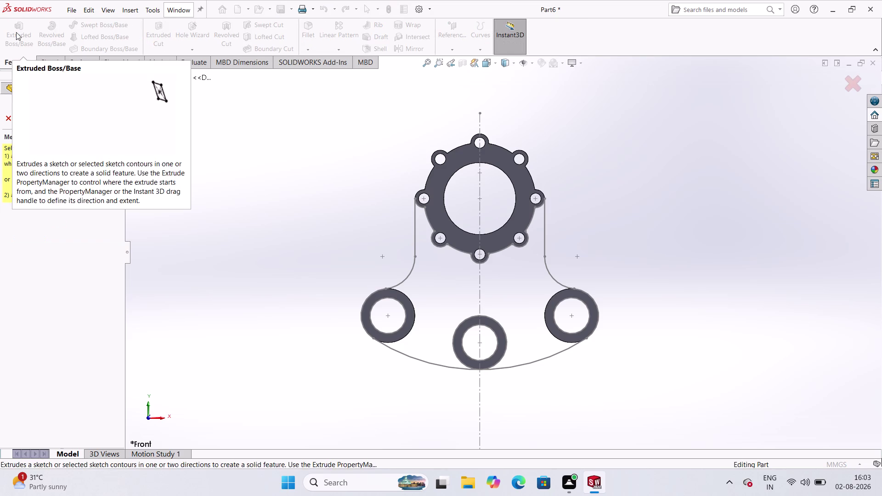
click(170, 77)
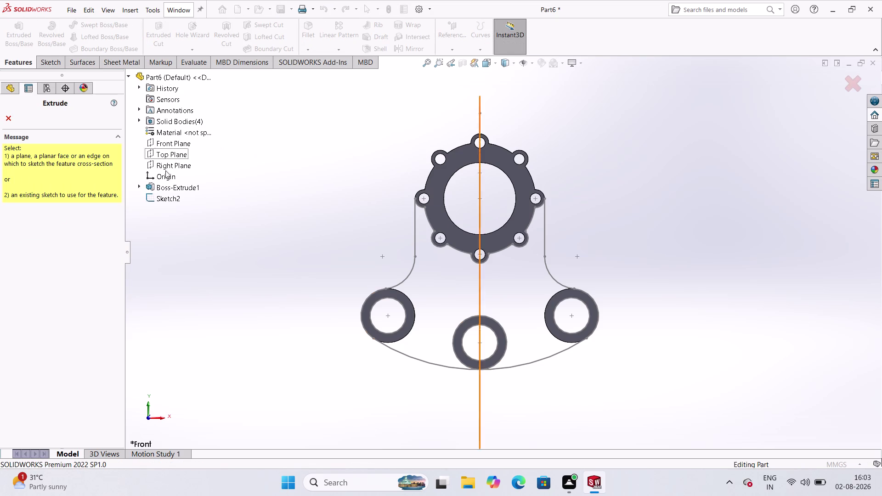
click(171, 199)
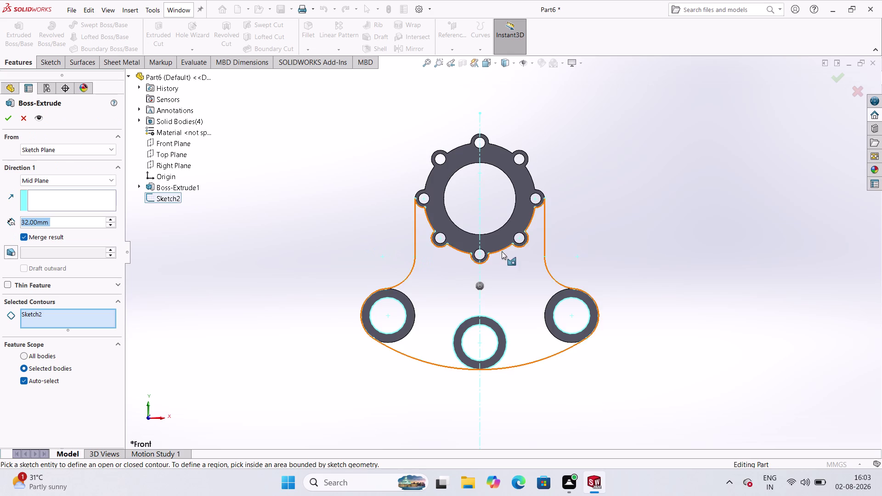
Set a 22 mm mid-plane depth, turn off Merge result, and accept the extrusion.
scroll(up, 3)
middle_drag(576, 202, 523, 284)
scroll(down, 3)
scroll(down, 3)
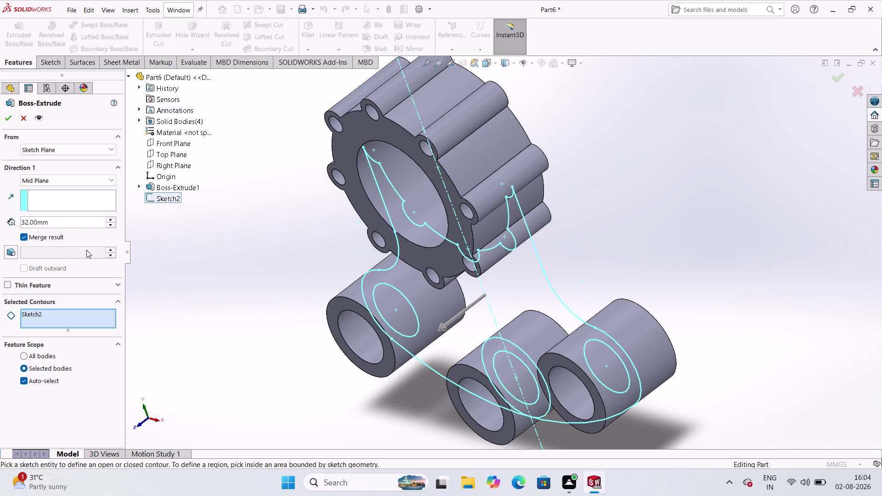
text(22)
double_click(75, 224)
text(22)
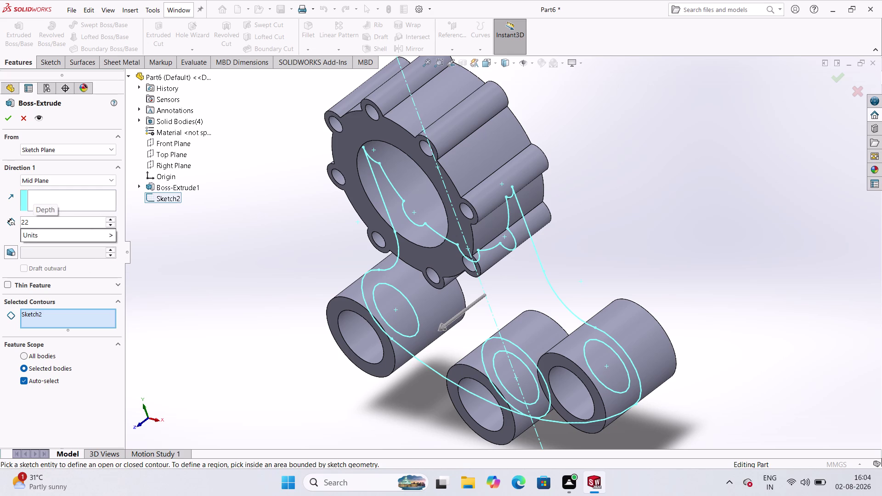
click(130, 328)
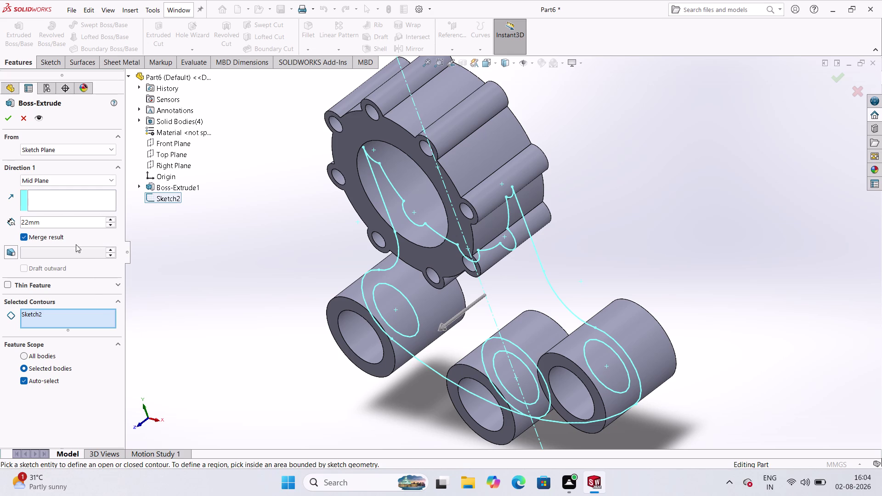
click(24, 236)
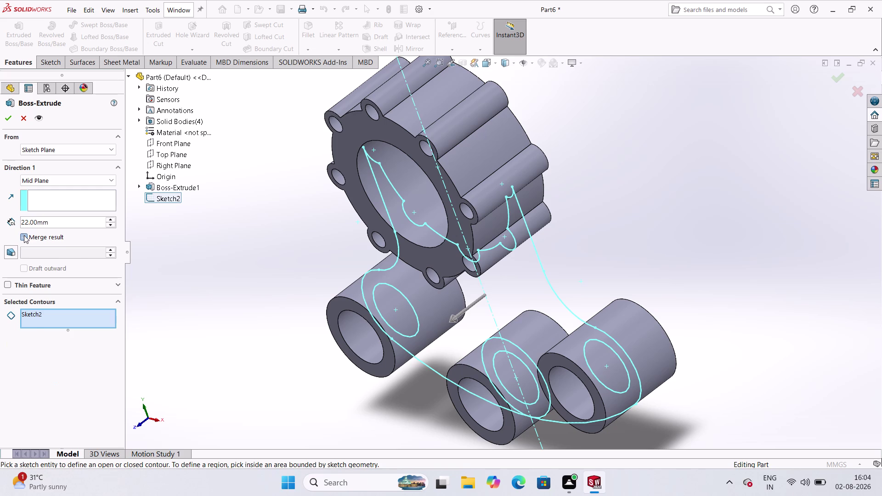
click(1, 120)
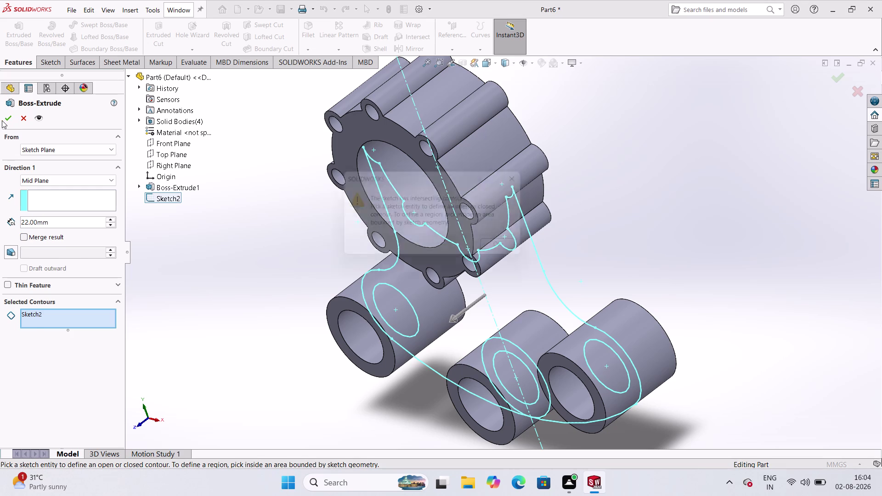
Dismiss the contour warning, inspect the sketch from several angles, and cancel the Boss-Extrude.
click(503, 252)
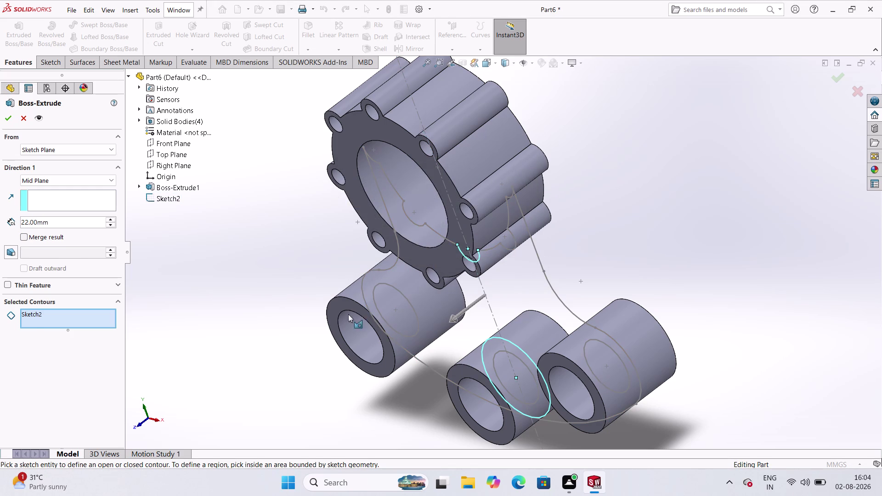
scroll(up, 3)
middle_drag(574, 245, 607, 182)
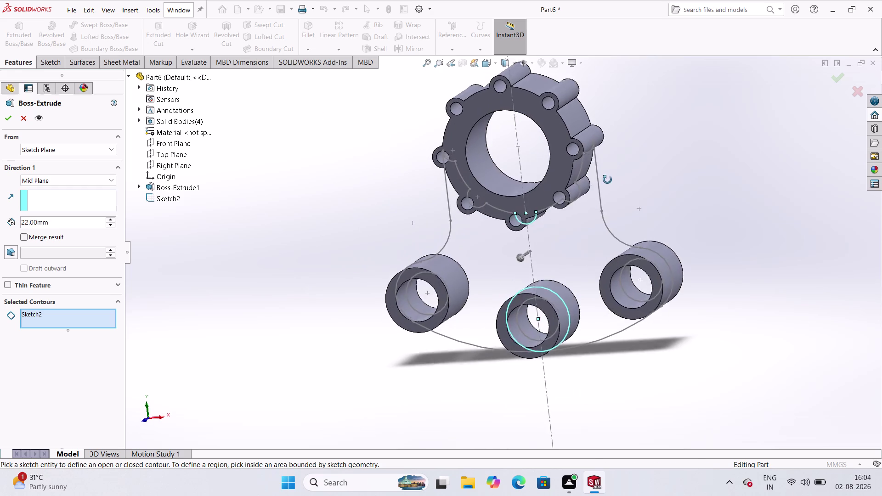
middle_drag(606, 181, 623, 153)
middle_click(623, 154)
scroll(up, 3)
scroll(down, 3)
scroll(down, 3)
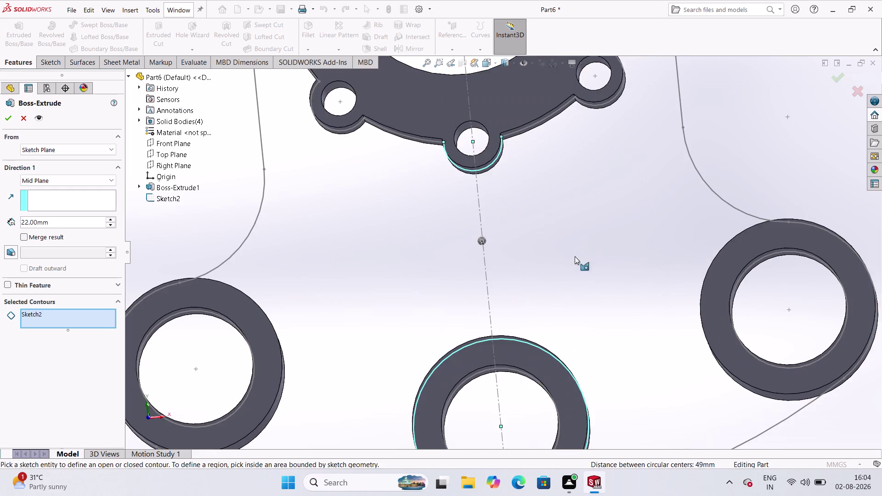
scroll(down, 3)
scroll(down, 3)
scroll(down, 3)
scroll(down, 3)
scroll(up, 3)
scroll(down, 3)
scroll(down, 3)
scroll(up, 3)
scroll(up, 3)
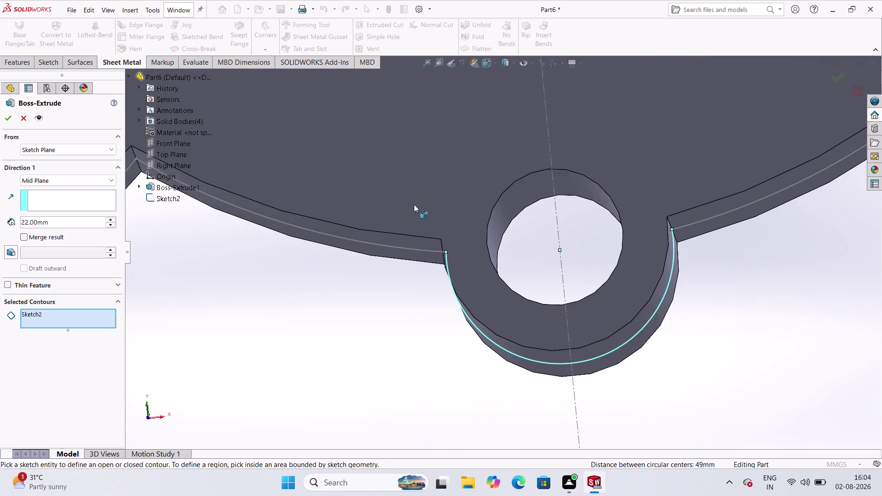
scroll(up, 3)
scroll(up, 3)
scroll(up, 3)
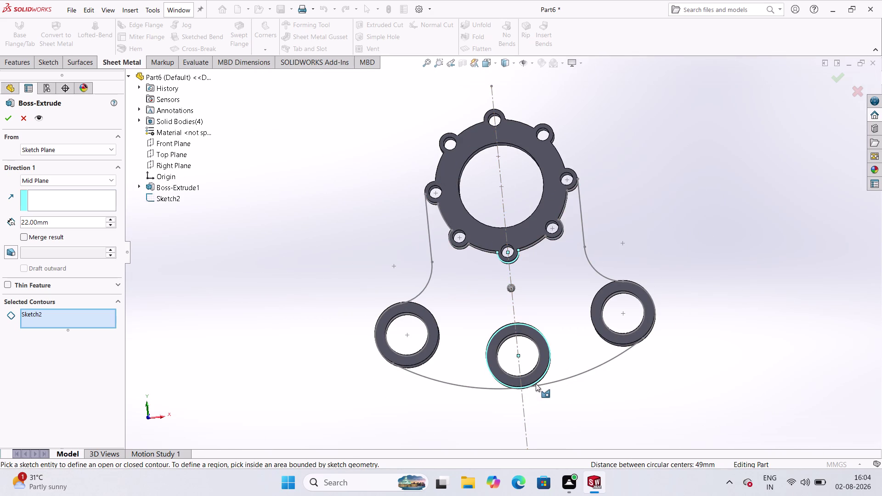
scroll(down, 3)
scroll(down, 3)
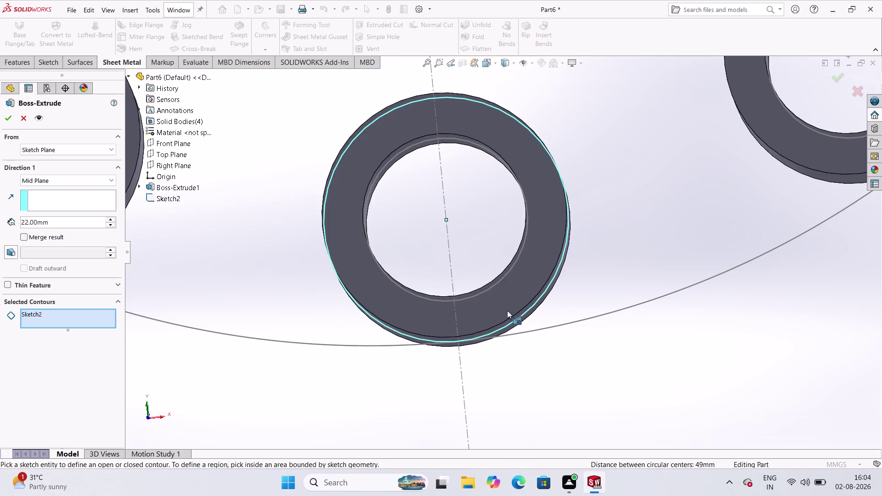
scroll(up, 3)
scroll(up, 3)
scroll(up, 3)
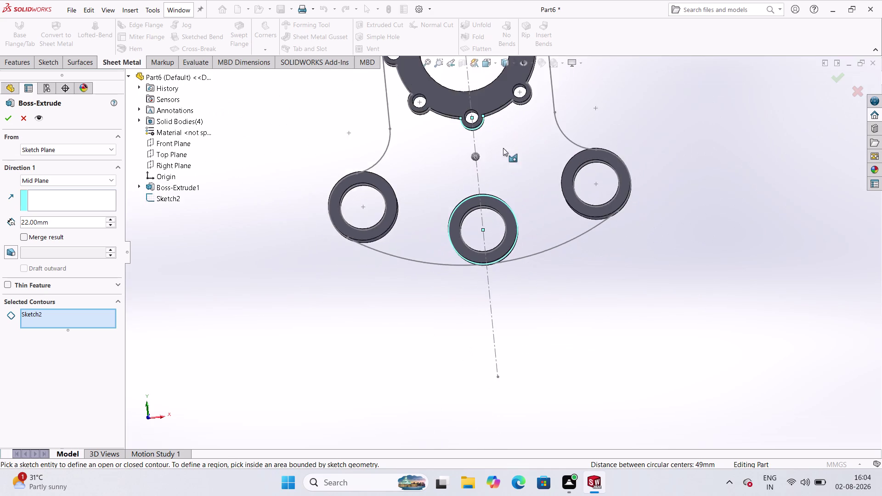
scroll(down, 3)
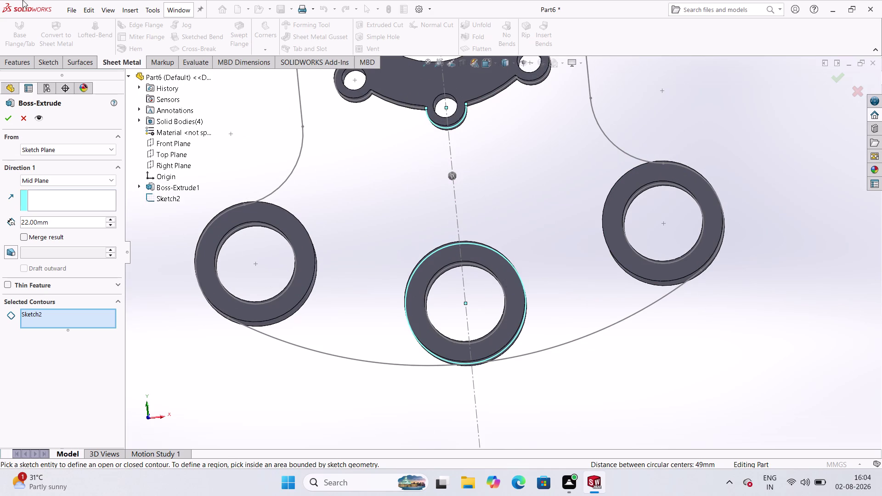
key(Escape)
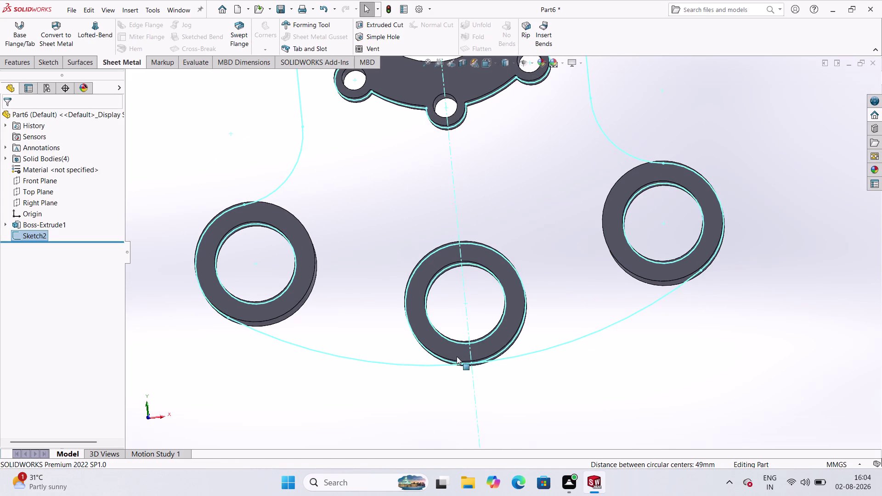
click(457, 361)
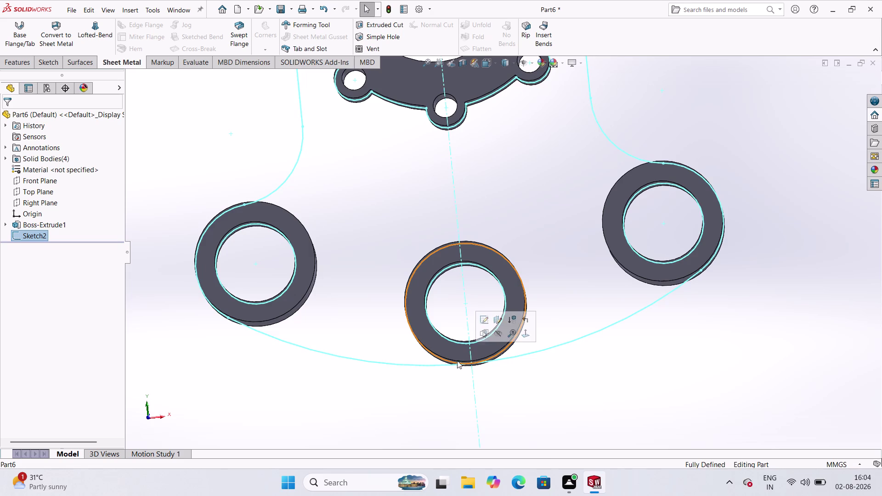
key(Delete)
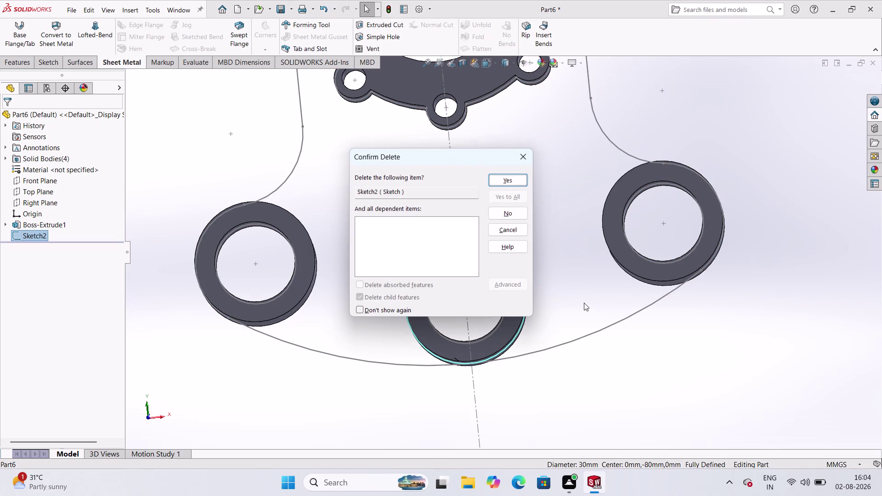
click(516, 175)
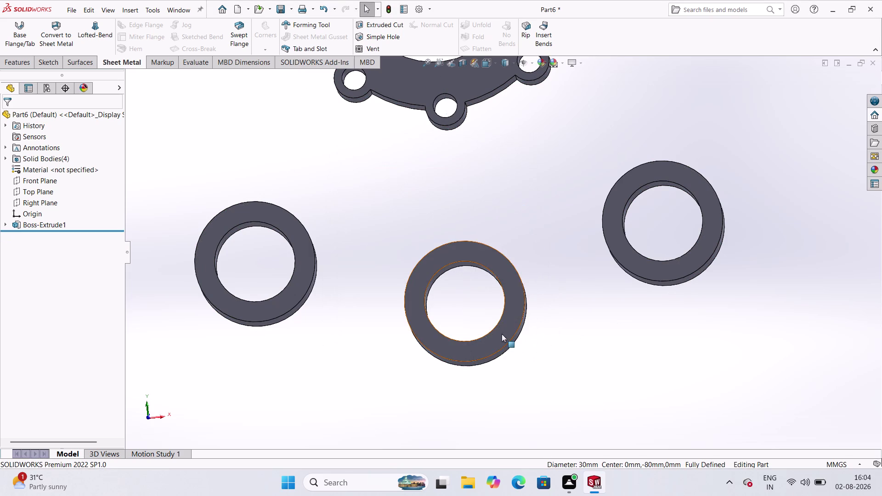
scroll(up, 3)
scroll(up, 3)
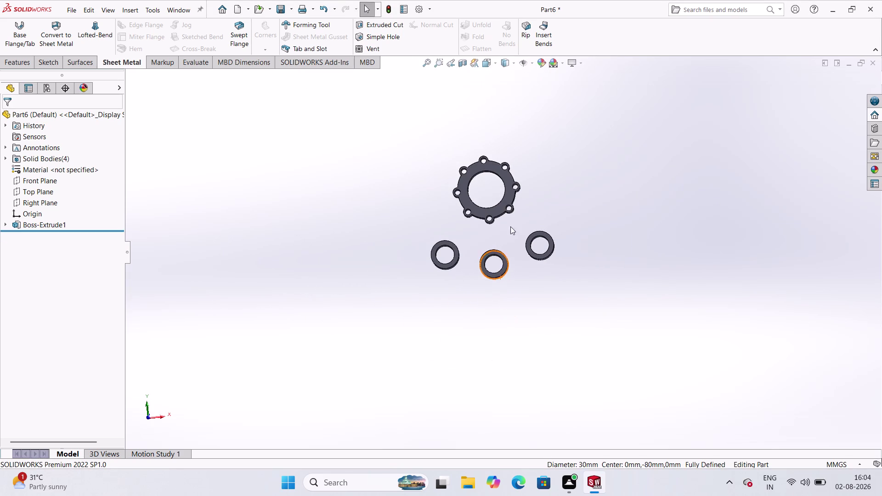
click(325, 6)
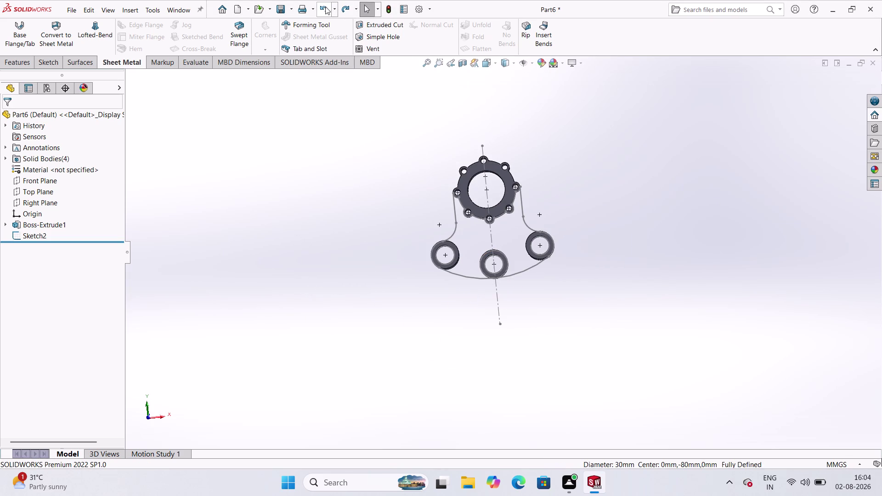
scroll(down, 3)
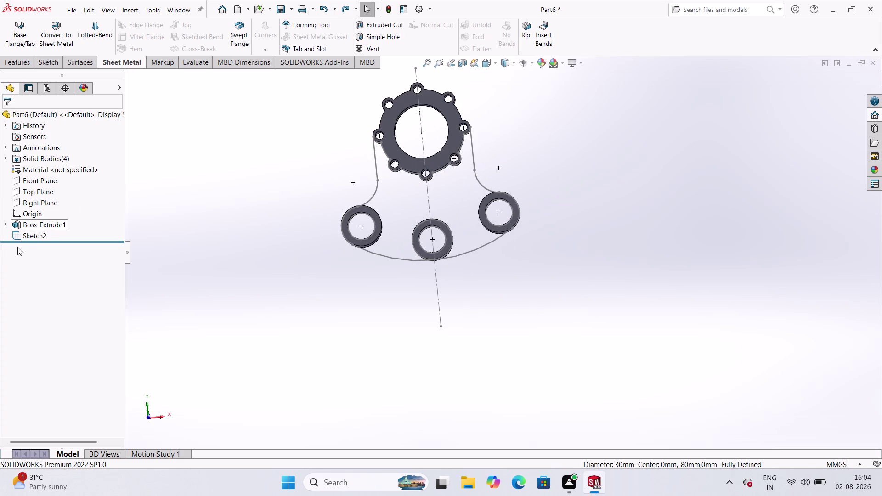
Reopen Sketch2 for editing and select the bottom boss circle and lower arcs.
double_click(27, 235)
click(27, 236)
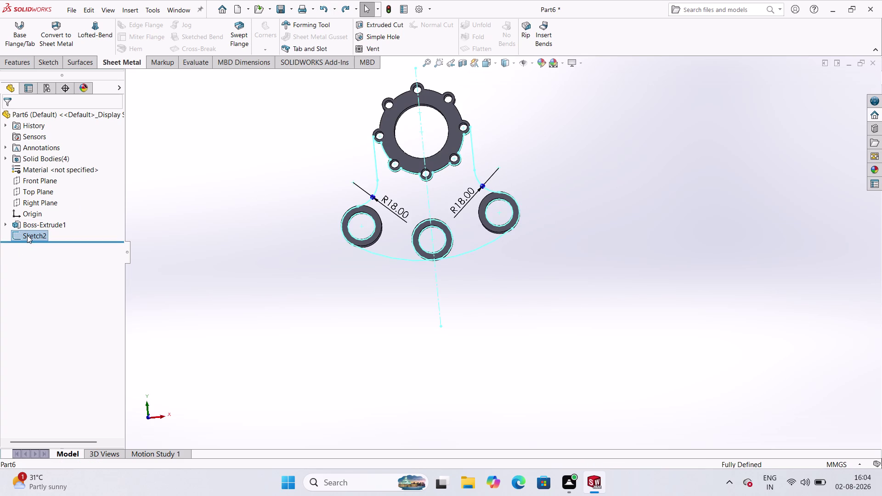
click(71, 234)
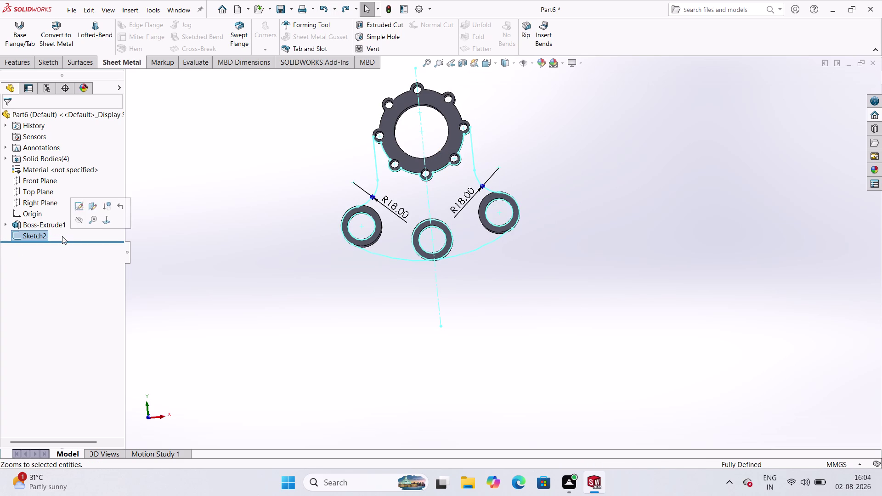
click(38, 232)
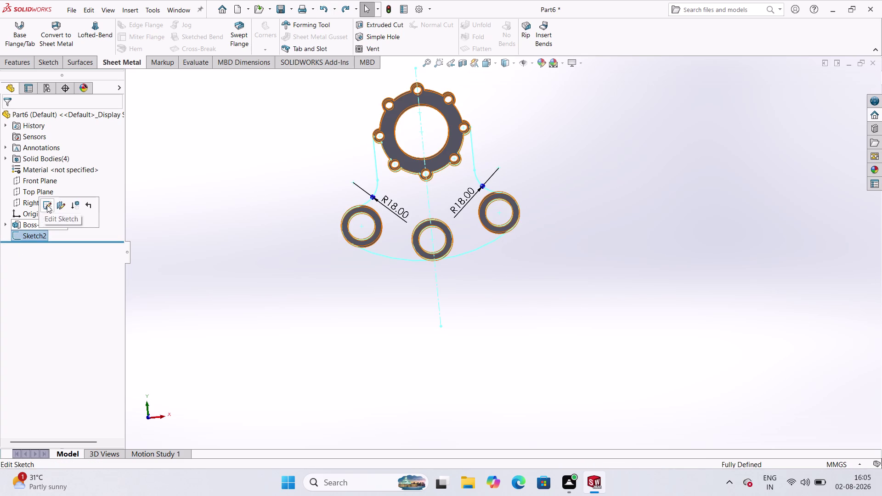
click(47, 205)
scroll(down, 3)
scroll(down, 3)
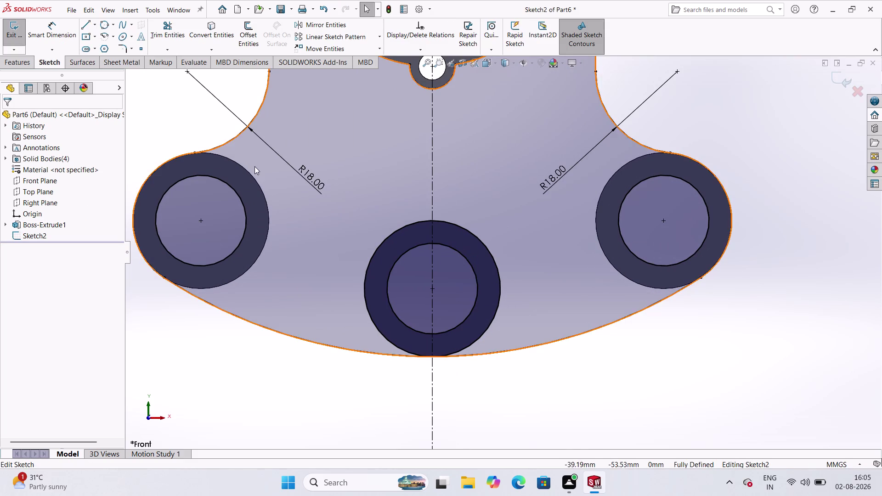
click(252, 382)
click(403, 347)
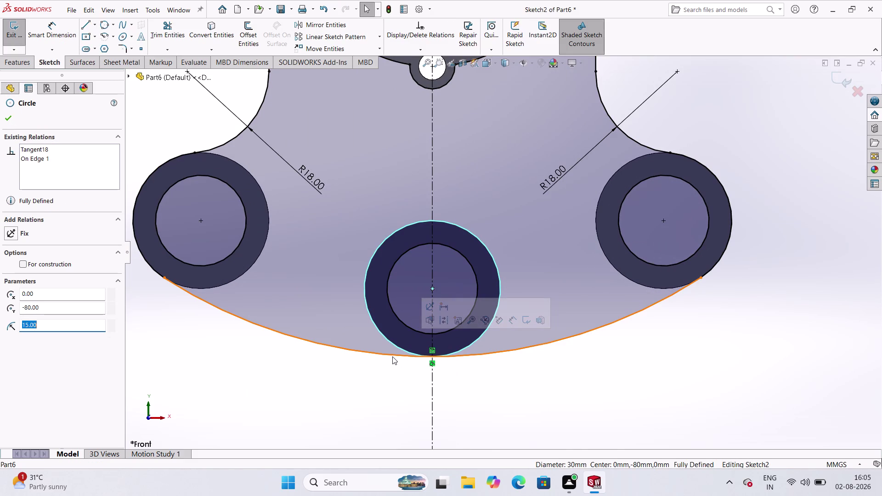
click(392, 357)
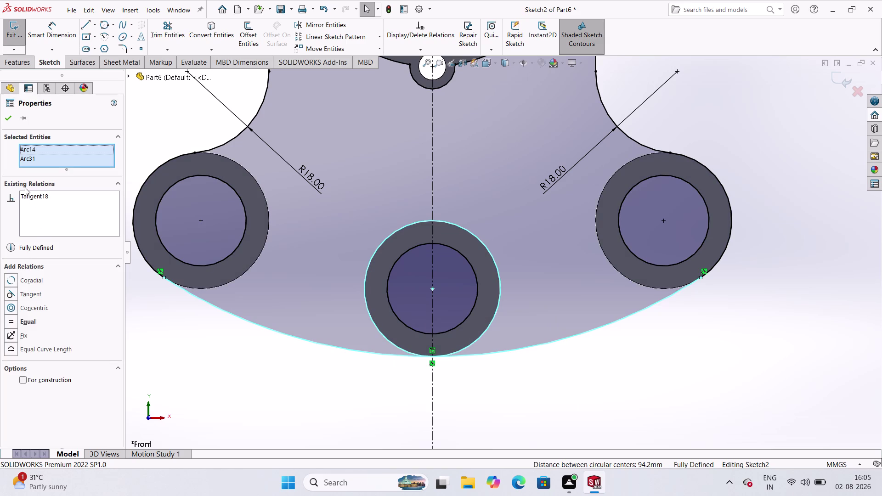
Delete the tangent relation between the lower arc and bottom boss, then exit Sketch2.
right_click(28, 197)
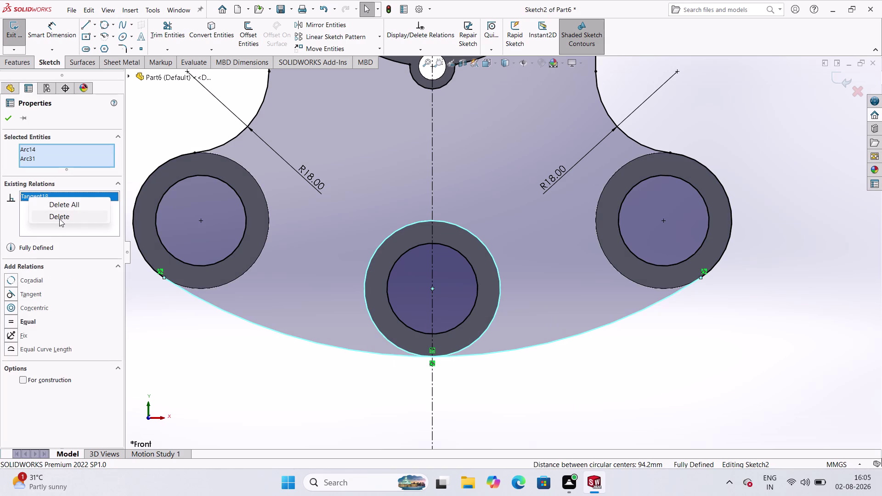
click(59, 219)
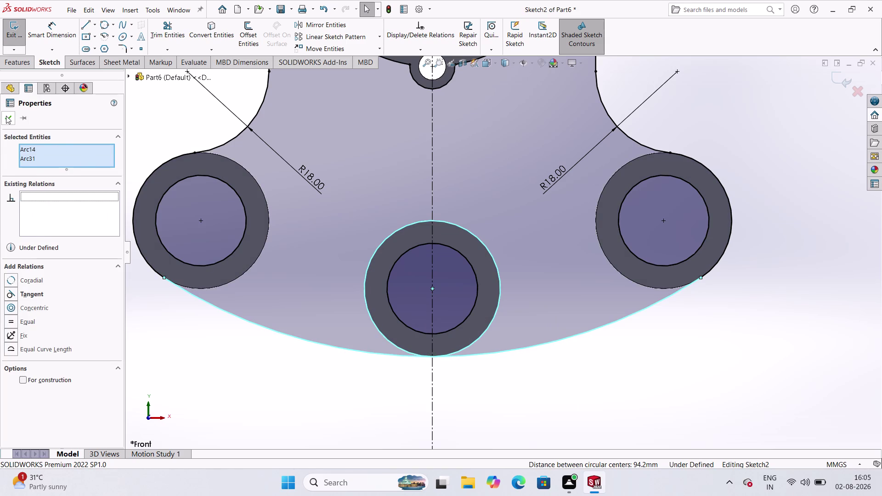
click(6, 115)
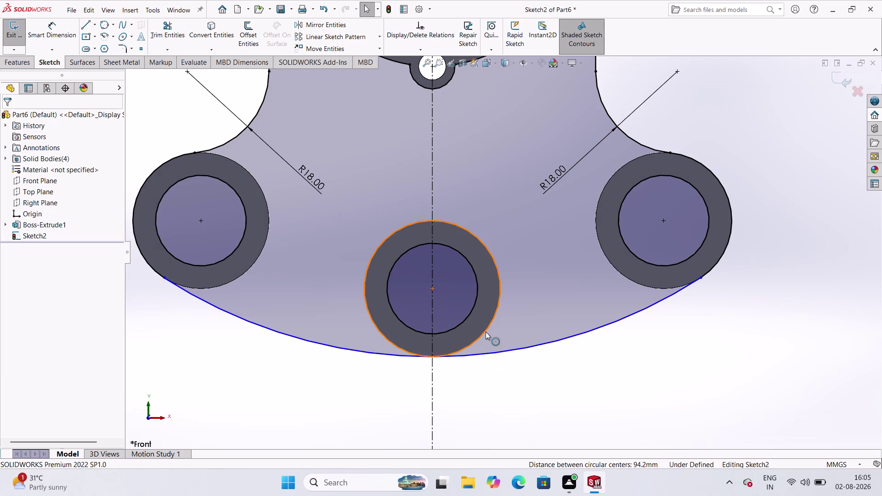
click(486, 331)
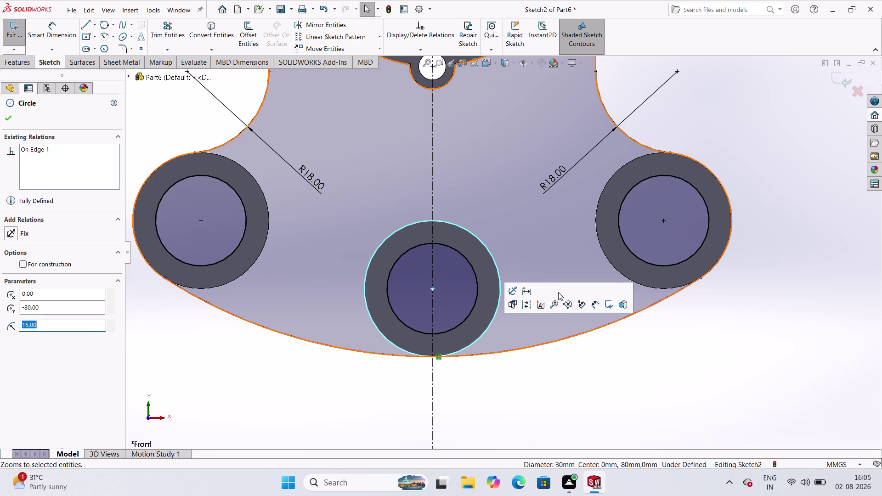
key(Delete)
scroll(up, 3)
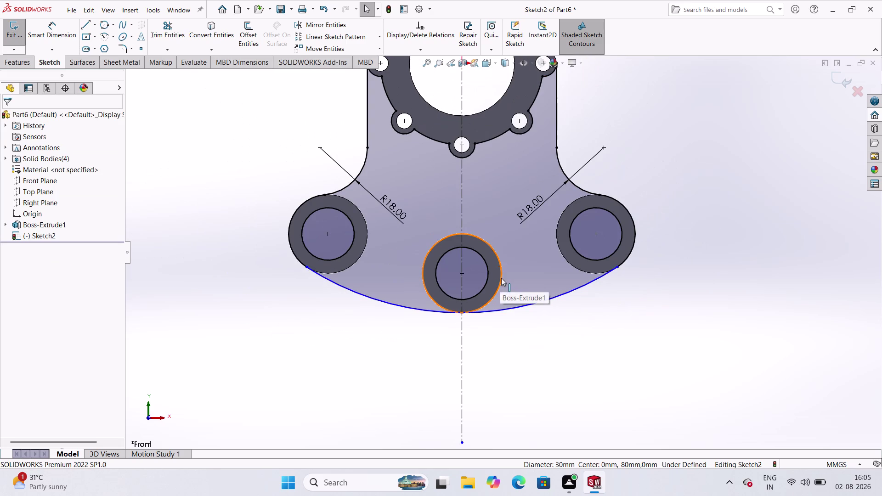
scroll(up, 3)
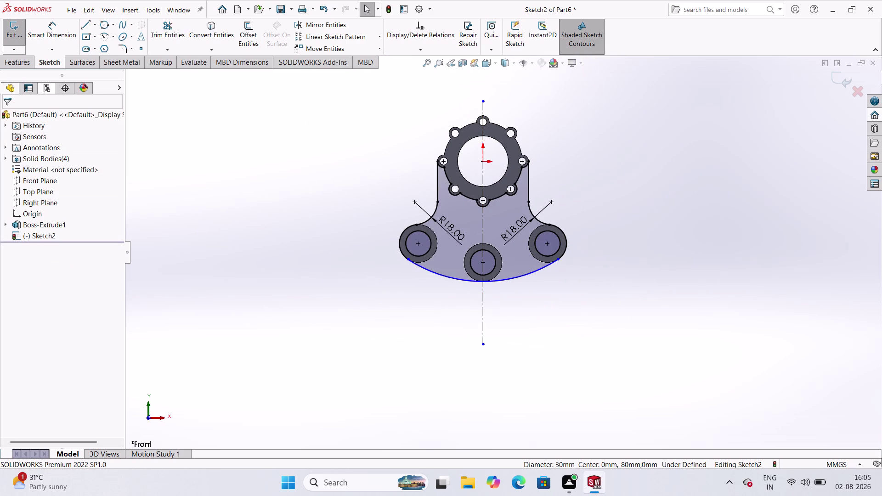
click(10, 36)
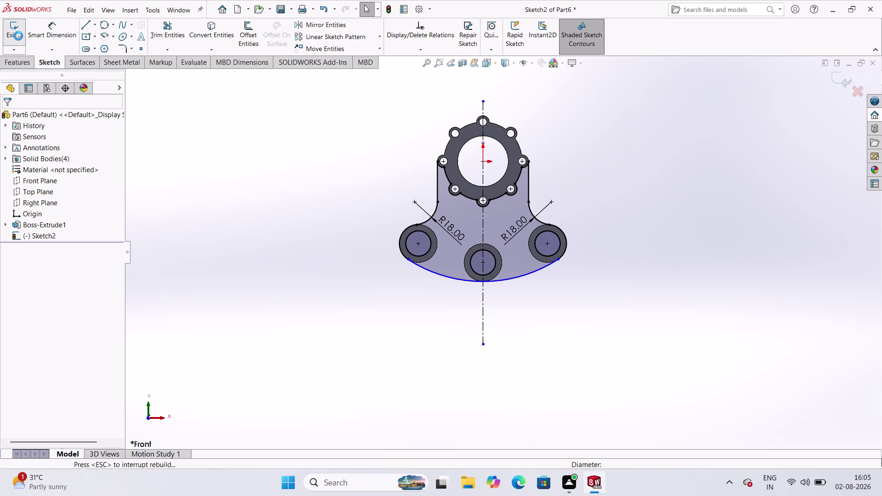
click(21, 58)
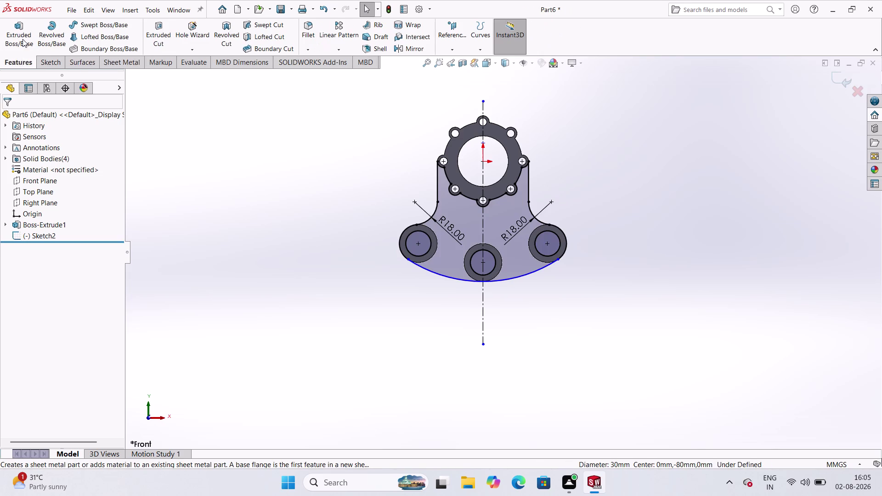
Set up an extruded boss from Sketch2 with a 22 mm depth.
click(10, 21)
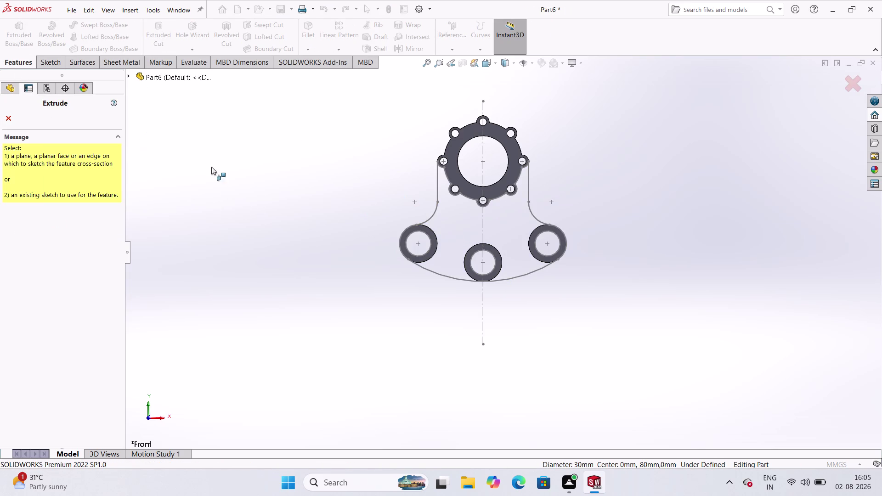
click(159, 75)
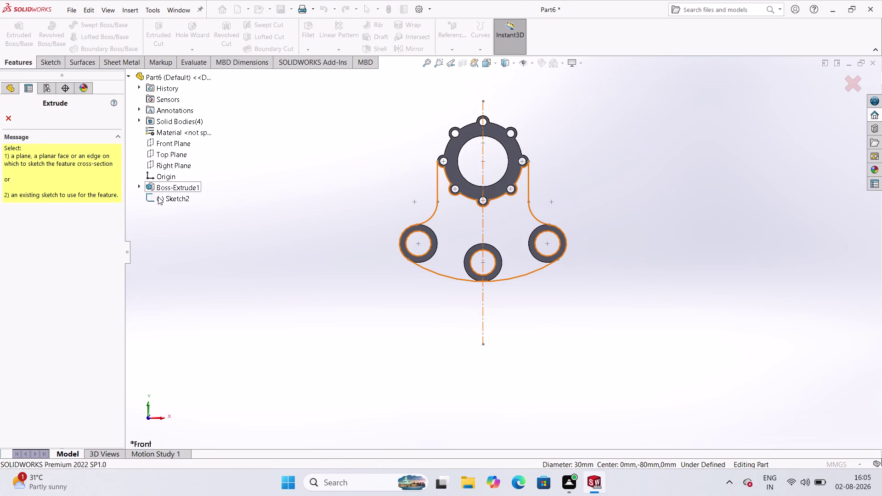
click(158, 197)
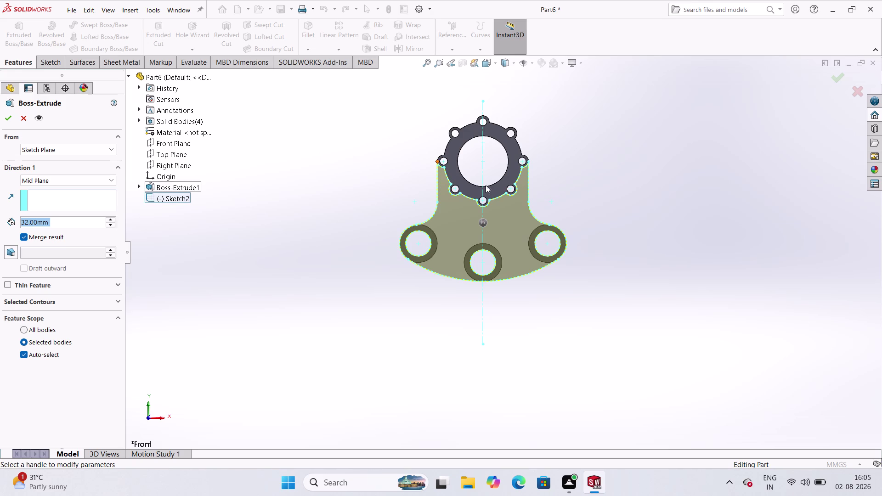
scroll(up, 3)
middle_drag(541, 188, 508, 231)
scroll(down, 3)
middle_click(508, 230)
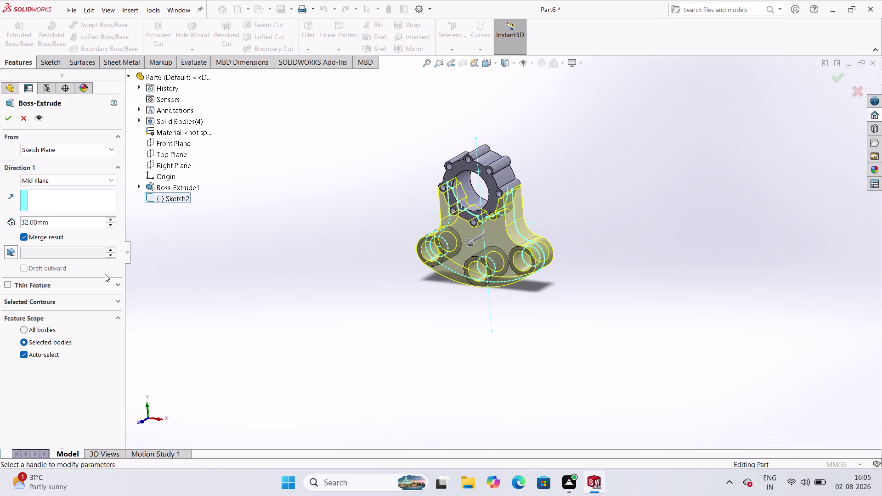
double_click(57, 219)
text(22)
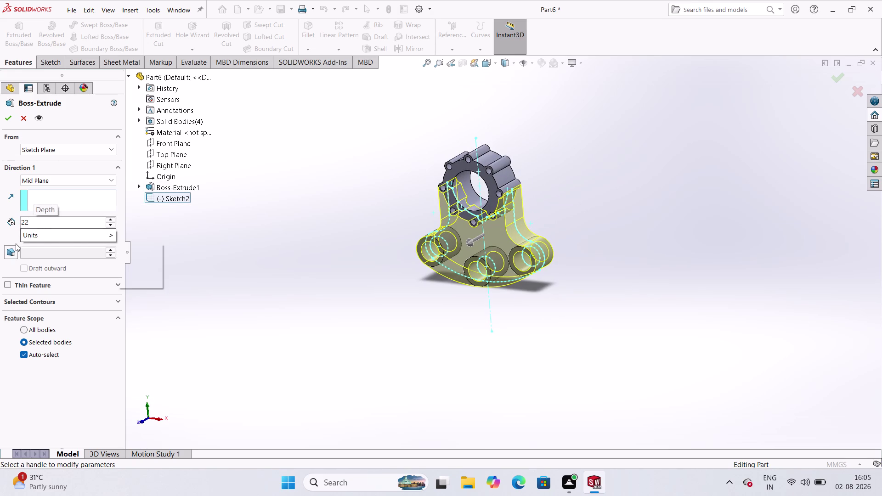
click(132, 329)
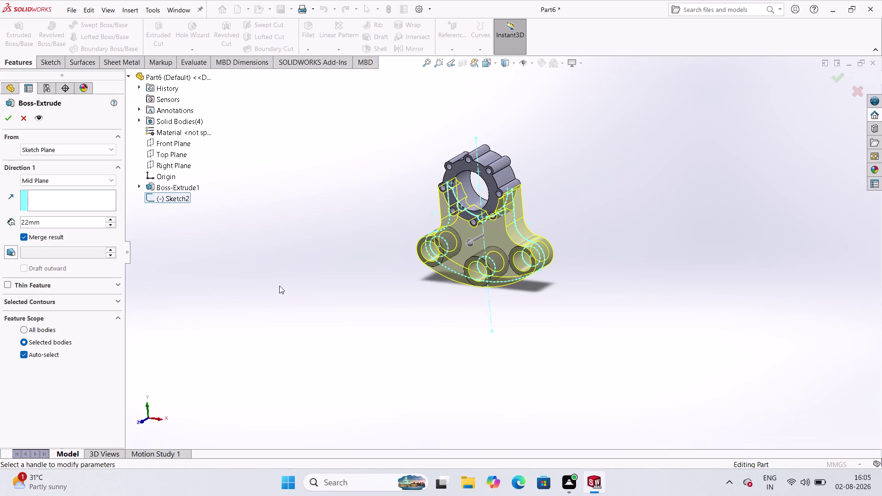
Inspect the 22 mm extrusion from several angles and accept it as Boss-Extrude2.
scroll(up, 3)
middle_drag(544, 225, 500, 247)
scroll(down, 3)
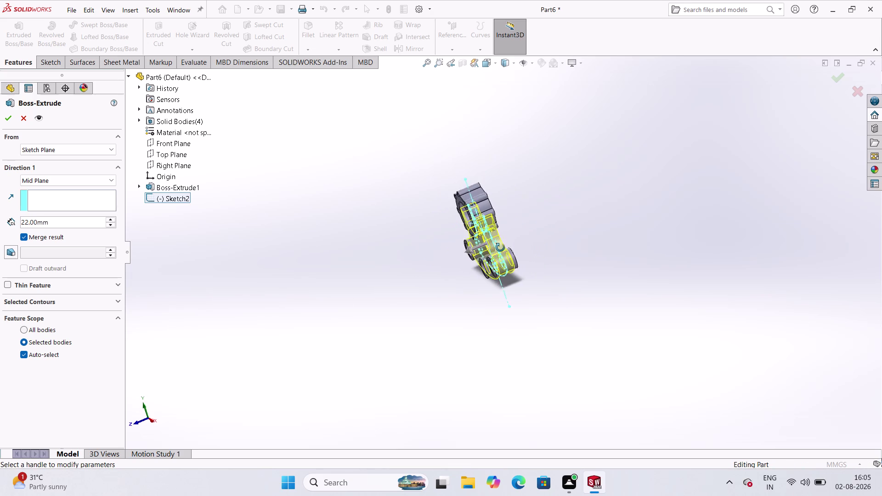
middle_drag(500, 248, 492, 262)
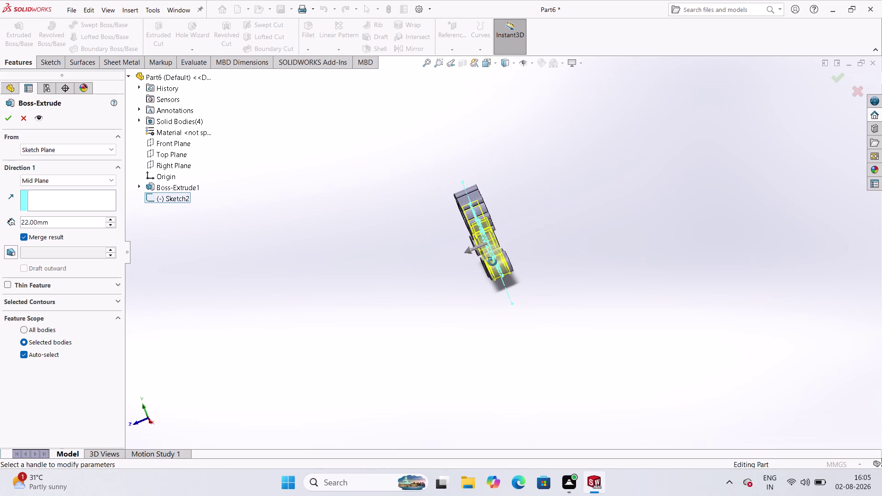
middle_drag(493, 262, 485, 272)
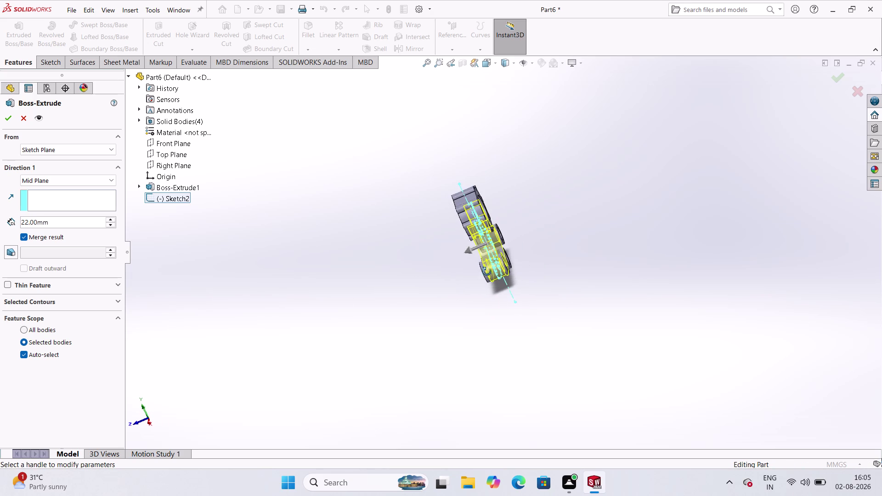
middle_drag(486, 271, 508, 262)
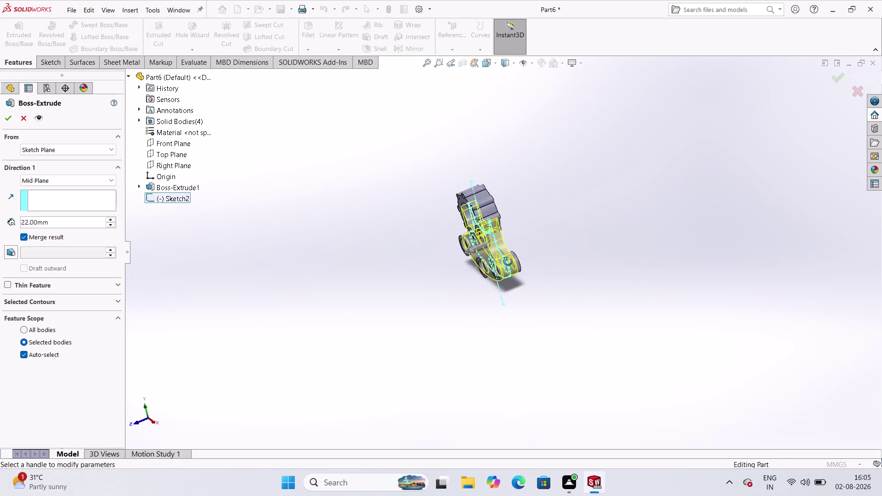
middle_drag(508, 262, 494, 270)
scroll(up, 3)
scroll(down, 3)
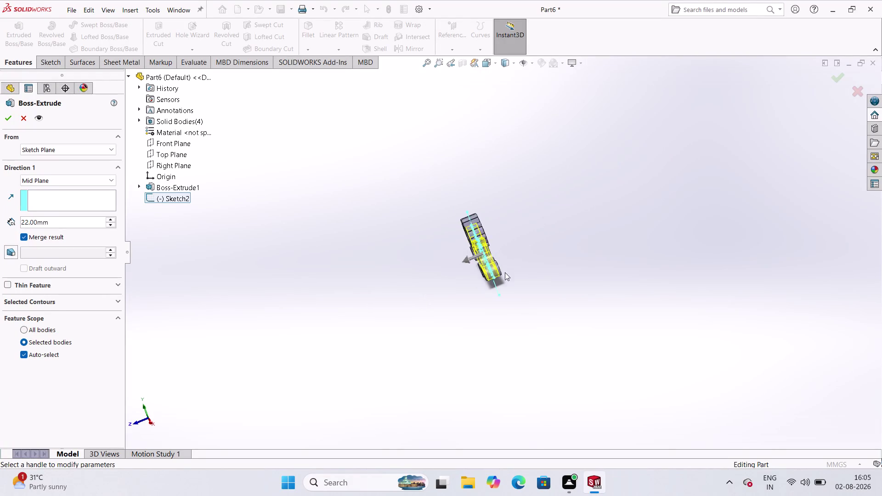
scroll(down, 3)
scroll(down, 3)
scroll(down, 3)
scroll(down, 3)
scroll(up, 3)
middle_drag(501, 351, 523, 345)
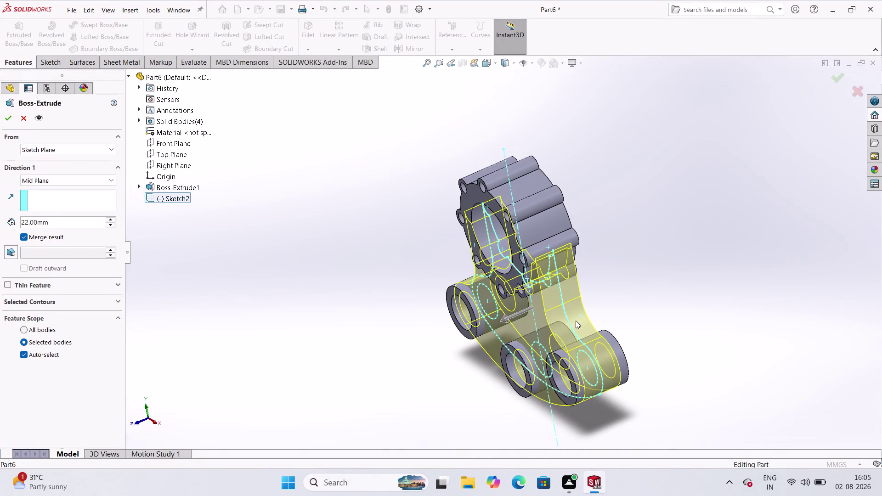
middle_drag(586, 316, 646, 271)
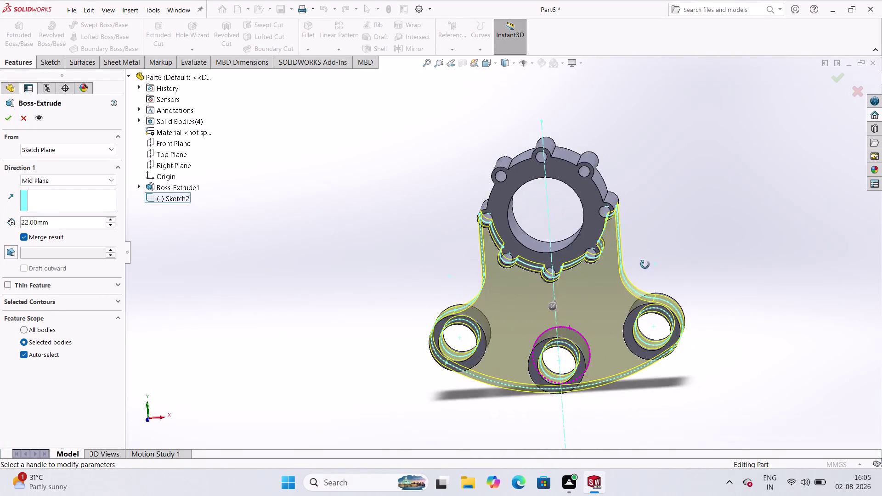
middle_drag(645, 271, 647, 235)
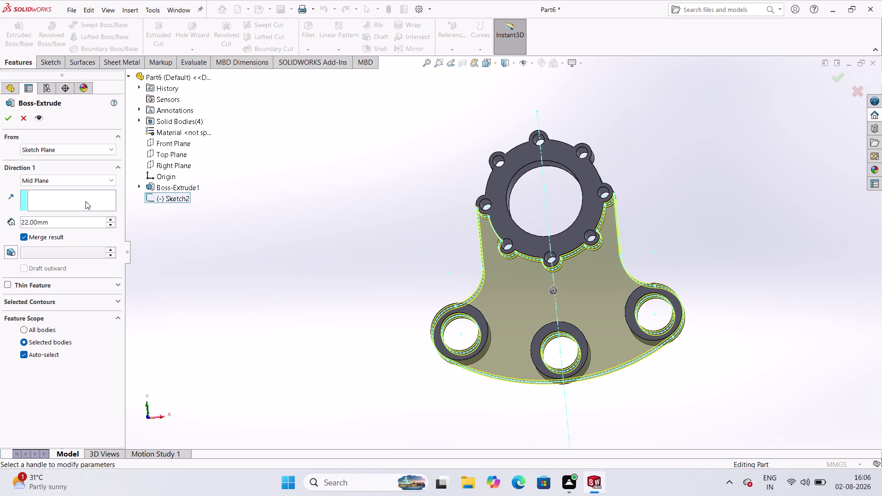
click(4, 117)
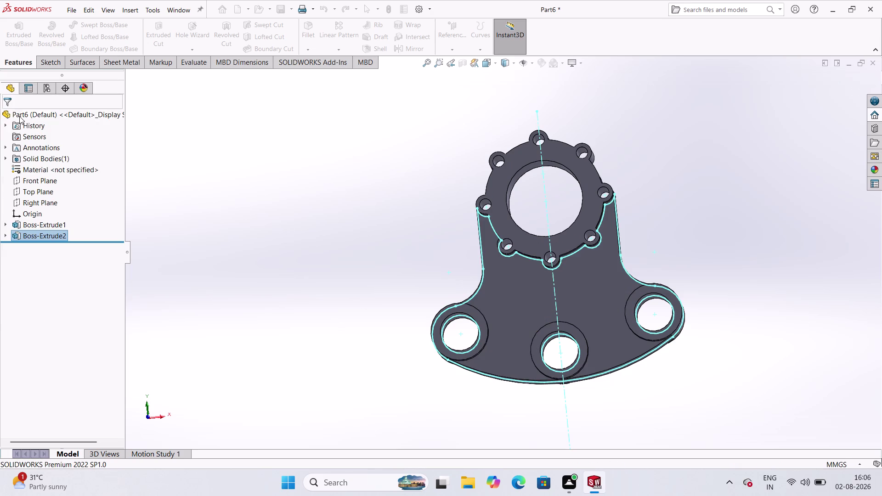
click(290, 254)
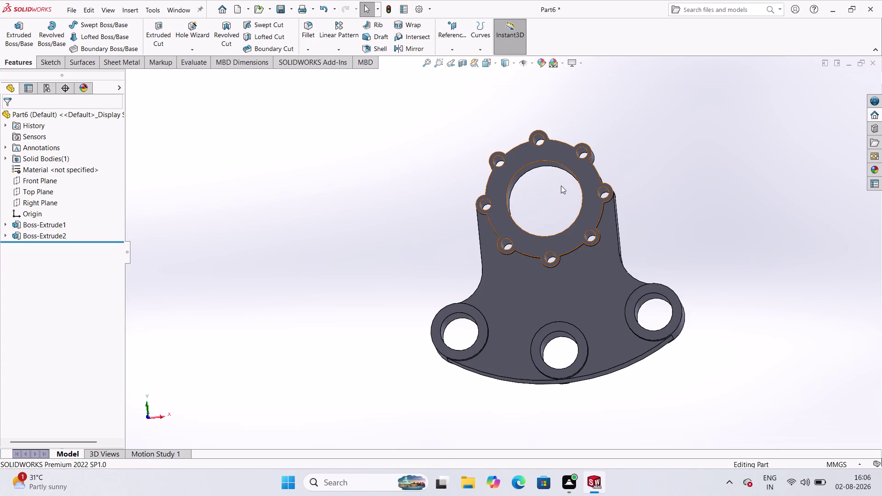
scroll(up, 3)
scroll(down, 3)
scroll(up, 3)
scroll(down, 3)
middle_drag(407, 265, 357, 292)
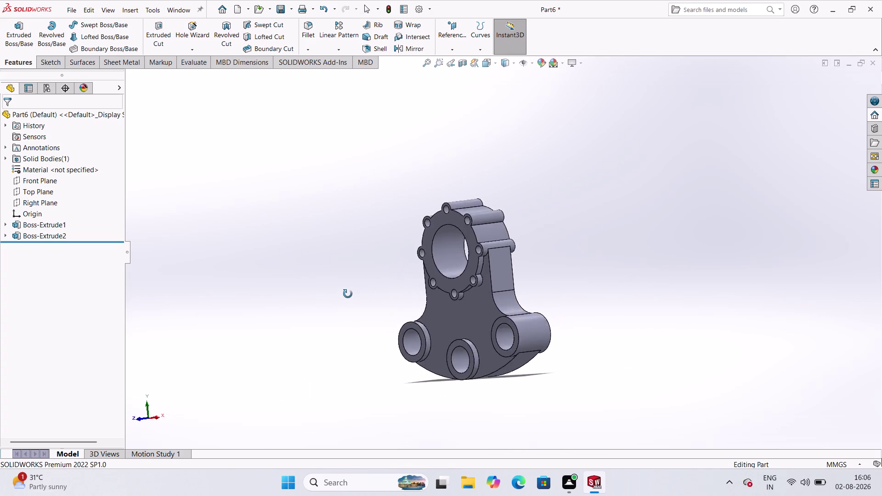
middle_drag(358, 291, 253, 315)
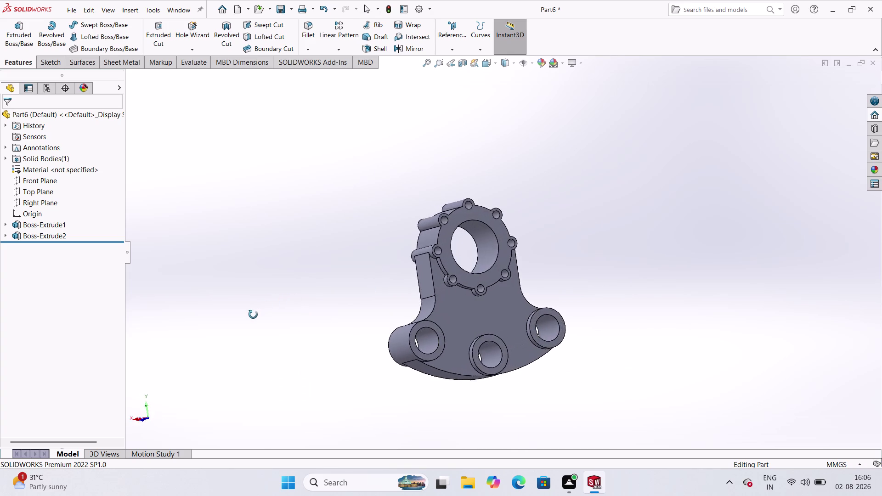
middle_drag(253, 315, 426, 278)
middle_click(426, 279)
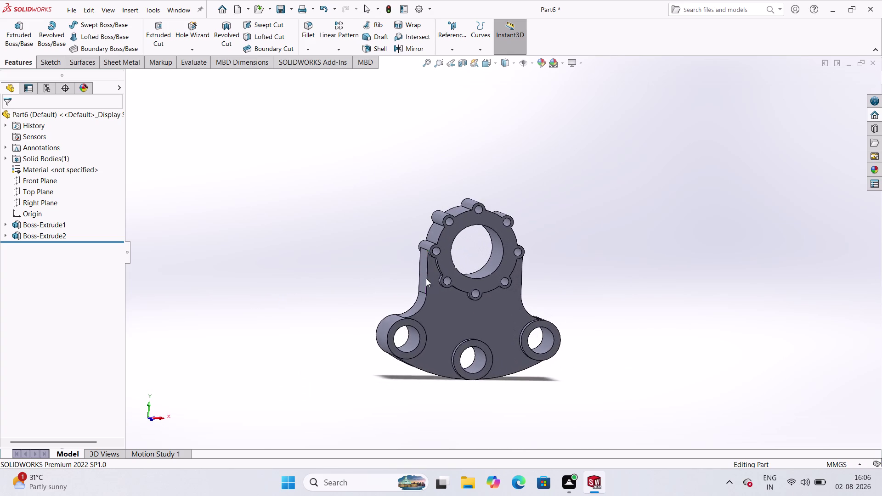
scroll(up, 3)
scroll(up, 3)
scroll(down, 3)
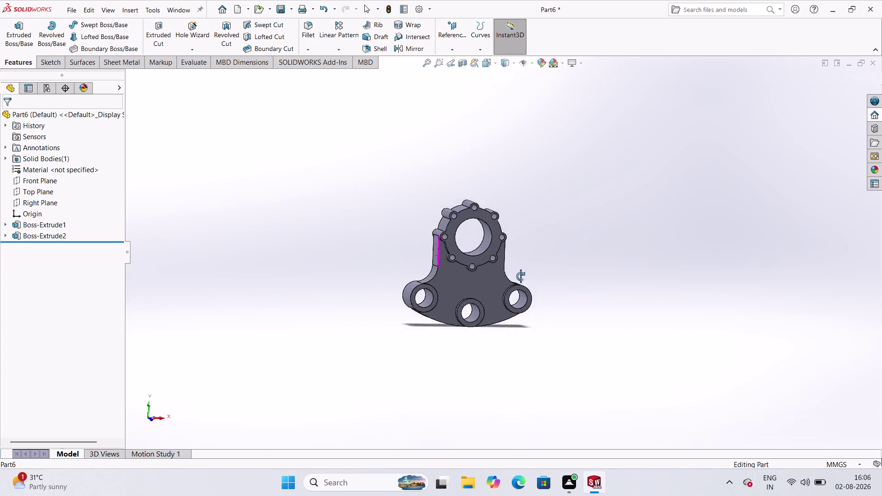
click(543, 233)
middle_drag(537, 229, 518, 241)
middle_drag(518, 243, 500, 255)
middle_click(492, 255)
middle_click(490, 255)
middle_drag(548, 223, 558, 237)
middle_click(562, 252)
middle_drag(505, 256, 509, 223)
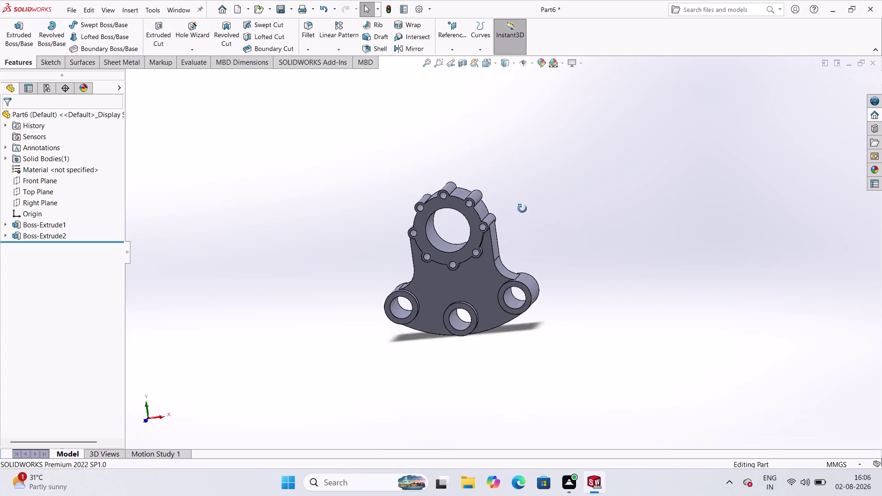
middle_drag(509, 224, 496, 153)
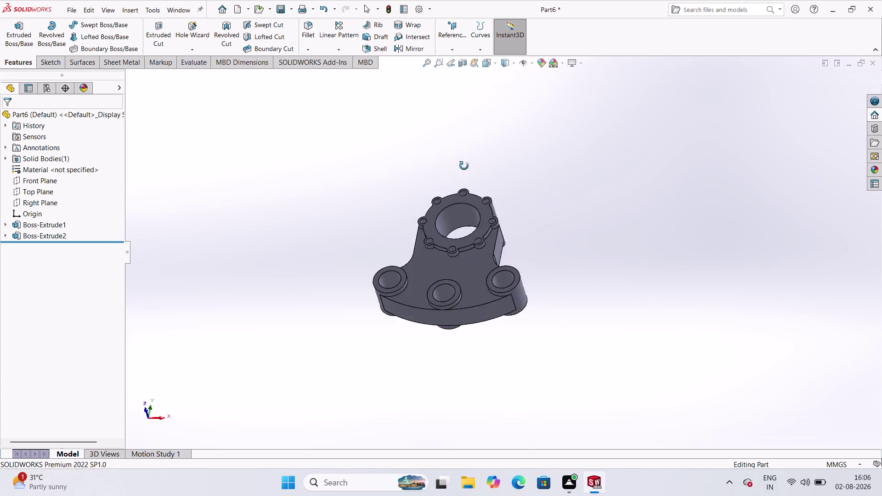
middle_drag(447, 254, 462, 272)
middle_drag(461, 274, 462, 265)
middle_drag(494, 107, 562, 188)
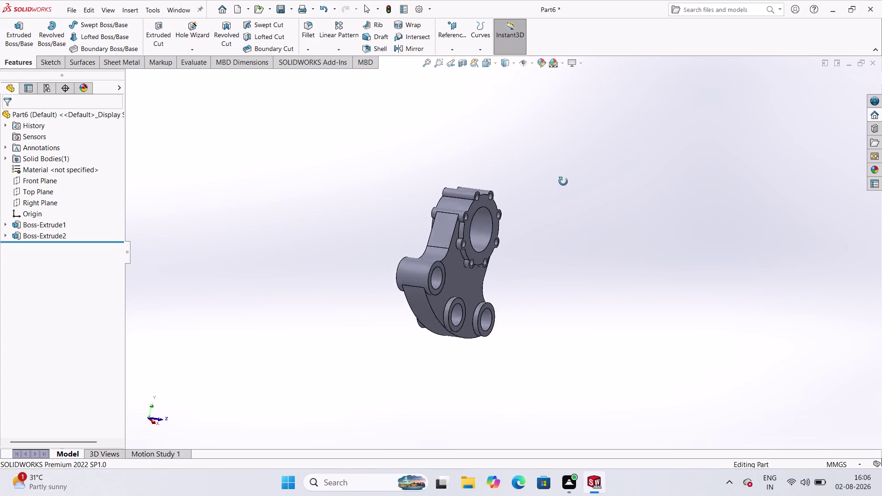
middle_drag(562, 188, 506, 247)
middle_drag(507, 247, 482, 182)
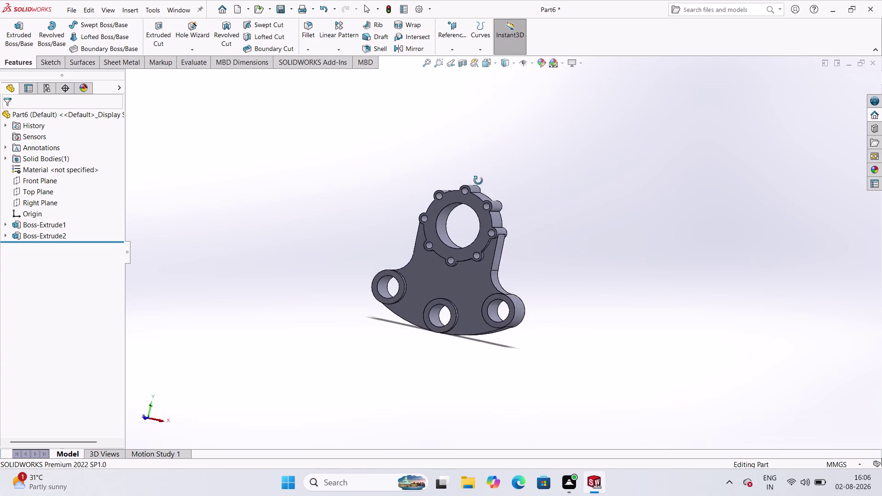
middle_drag(481, 182, 412, 217)
middle_click(412, 217)
middle_drag(481, 278, 513, 306)
middle_drag(513, 306, 529, 250)
middle_drag(468, 331, 412, 235)
middle_click(412, 235)
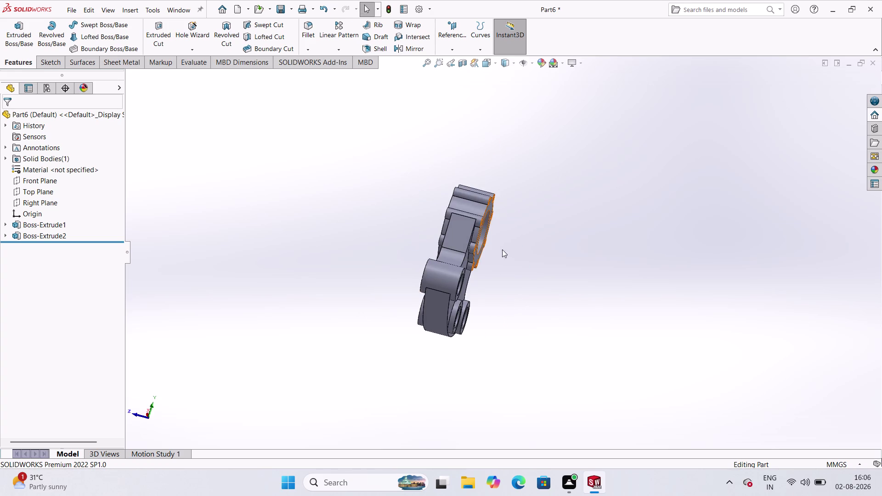
middle_click(591, 217)
scroll(up, 3)
scroll(down, 3)
middle_drag(506, 219, 604, 275)
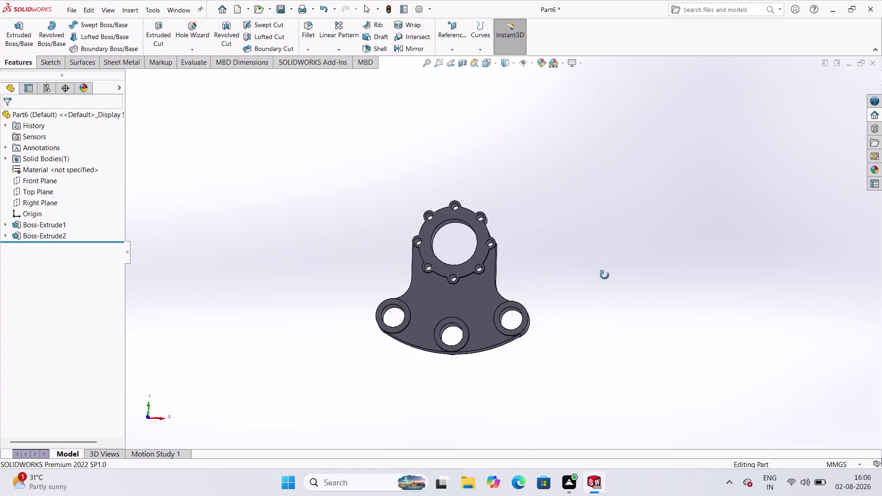
middle_drag(605, 275, 623, 310)
middle_click(624, 309)
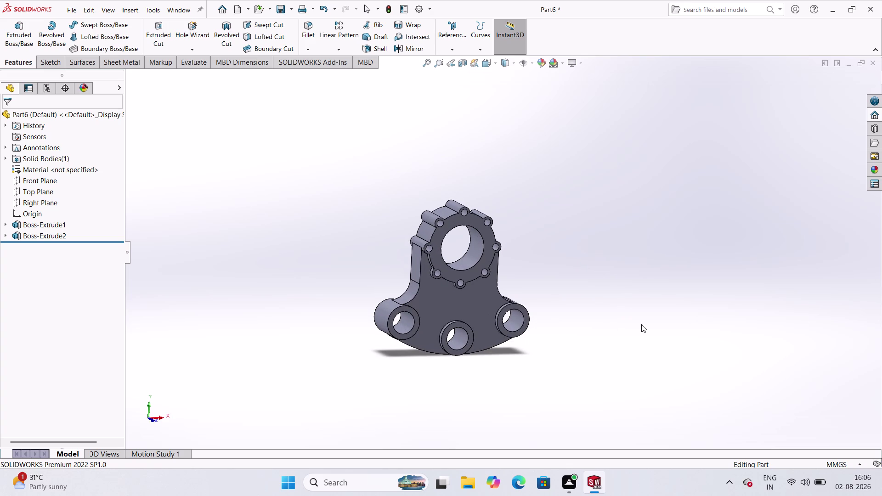
middle_click(642, 324)
middle_drag(305, 227, 303, 219)
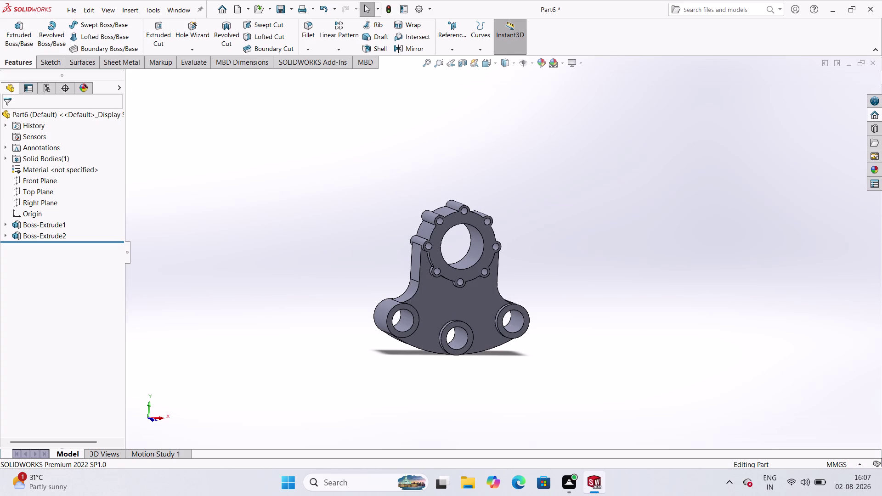
scroll(down, 3)
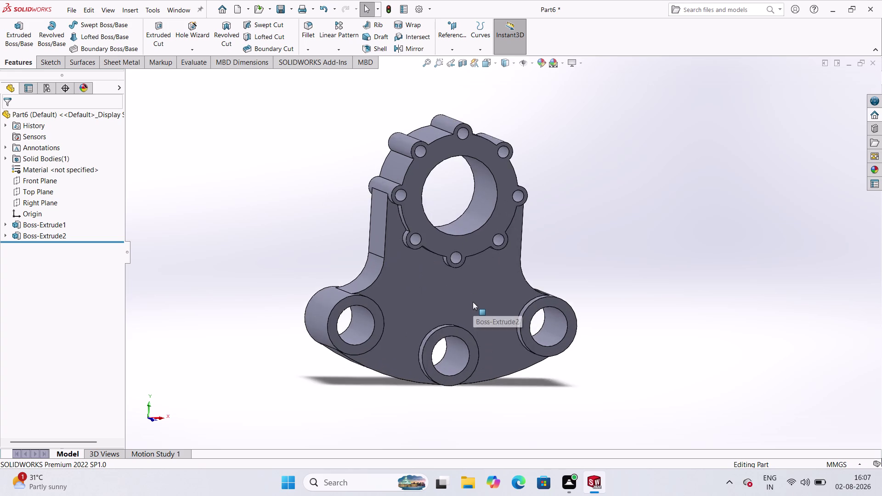
scroll(up, 3)
middle_drag(475, 209, 470, 199)
scroll(down, 3)
scroll(up, 3)
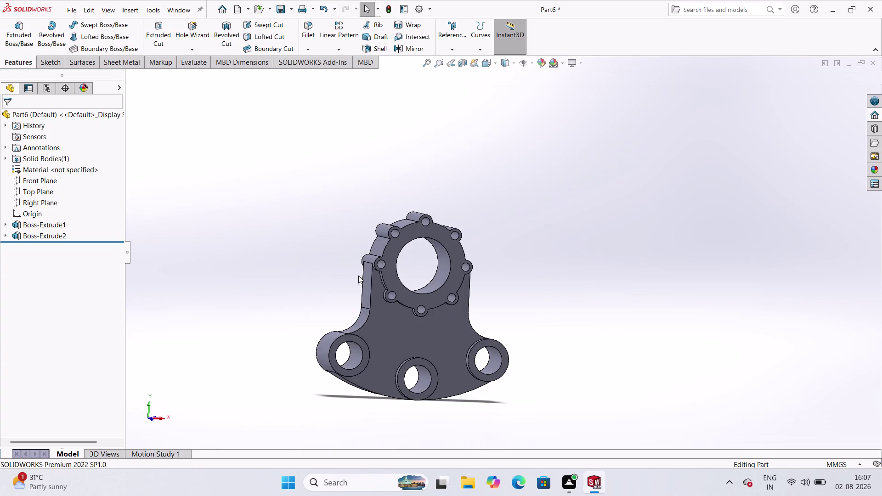
scroll(down, 3)
scroll(up, 3)
scroll(down, 3)
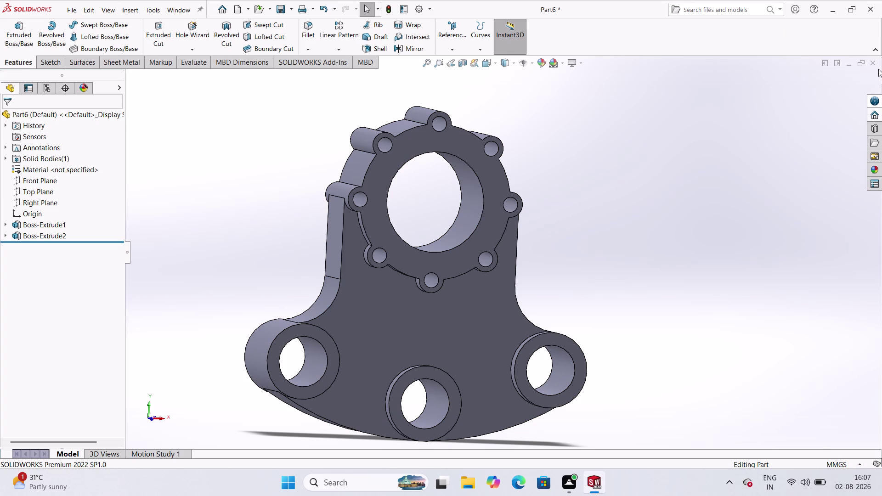
click(73, 7)
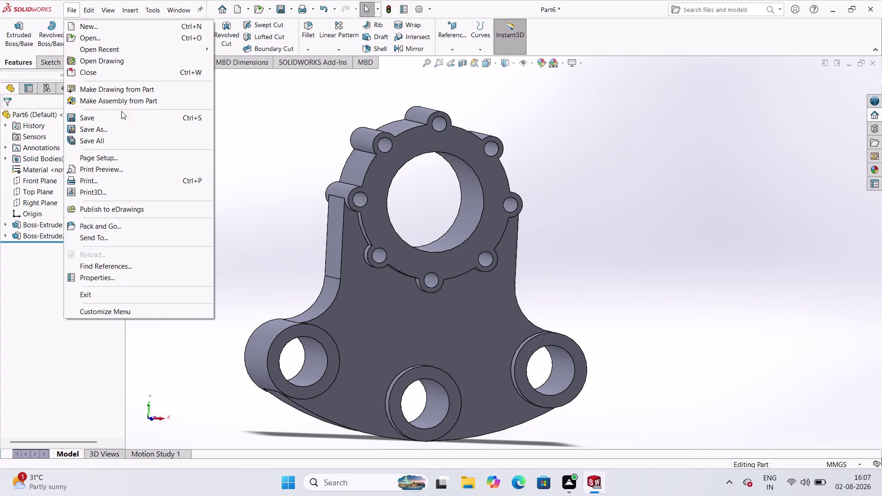
Bring up Save As for the part and browse the practice folder's file list.
click(101, 130)
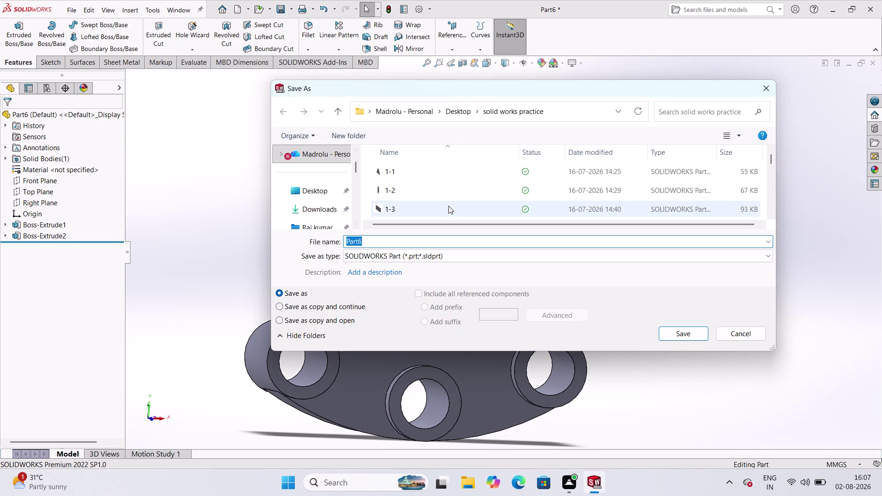
scroll(down, 3)
scroll(down, 3)
scroll(down, 3)
scroll(down, 3)
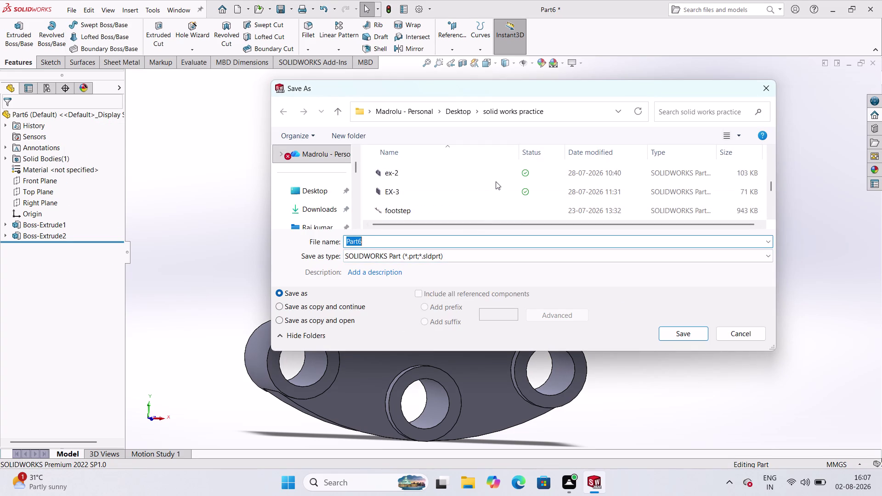
scroll(down, 3)
scroll(up, 3)
scroll(down, 3)
scroll(down, 3)
scroll(down, 3)
scroll(down, 3)
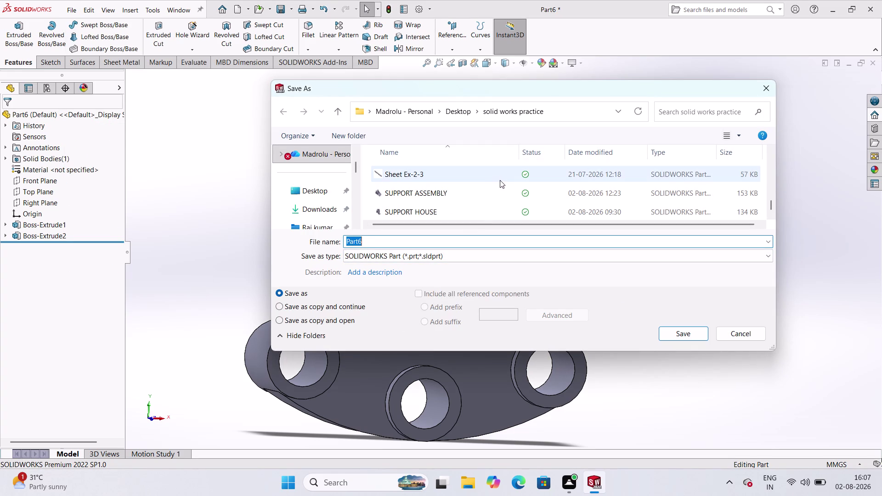
scroll(down, 3)
scroll(down, 3)
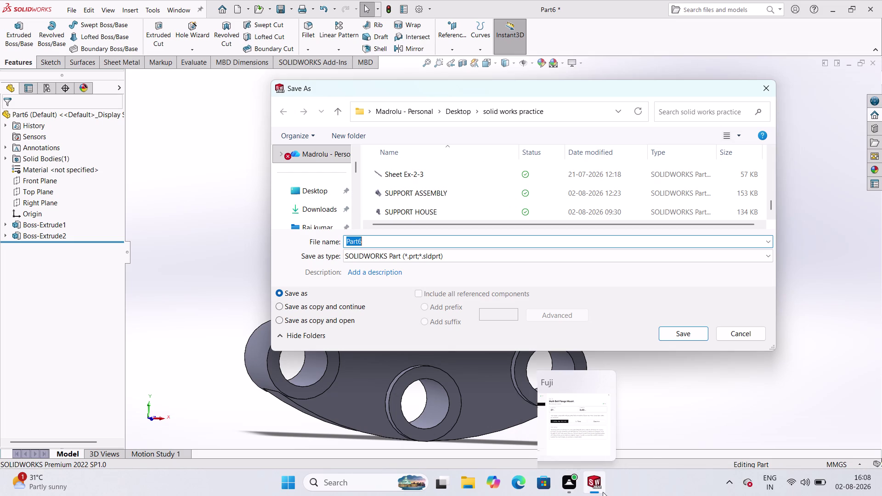
Replace the file name Part6 with 'MULTI BOLT FLANGE MOUNT'.
click(524, 239)
key(BackSpace)
key(BackSpace)
key(BackSpace)
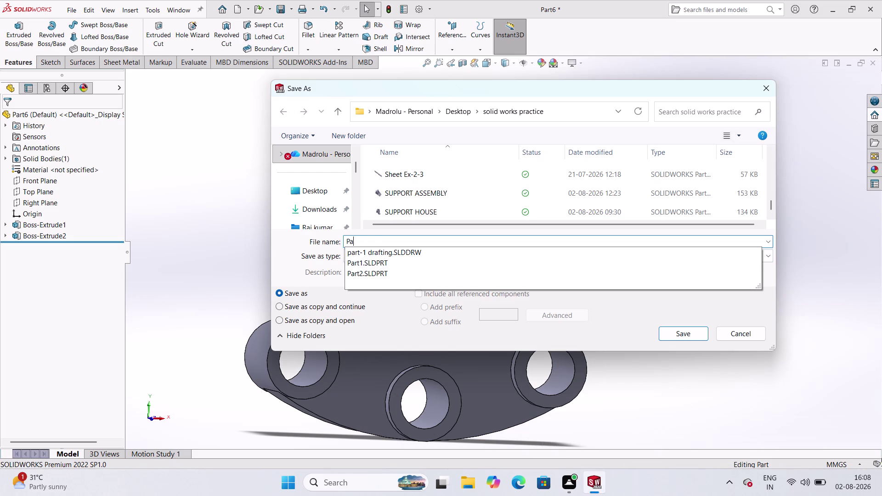
key(BackSpace)
key(BackSpace)
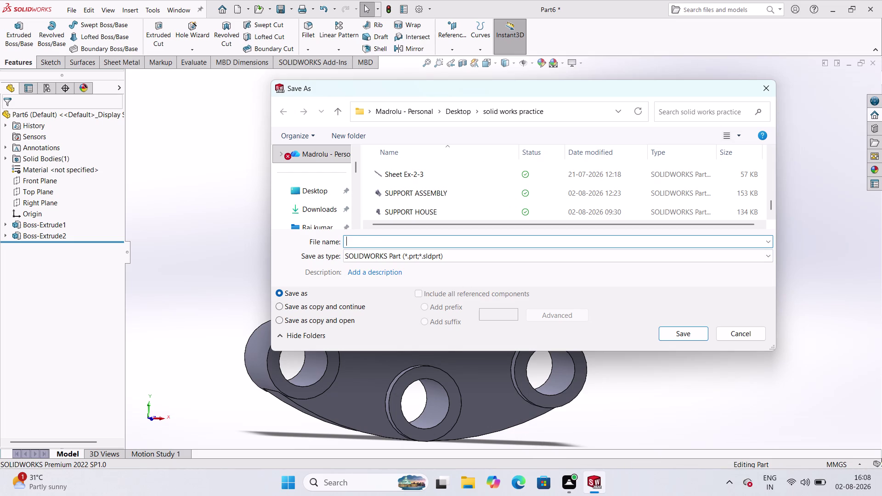
key(m)
text(U)
text(L)
text(TI)
key(space)
text(BOT)
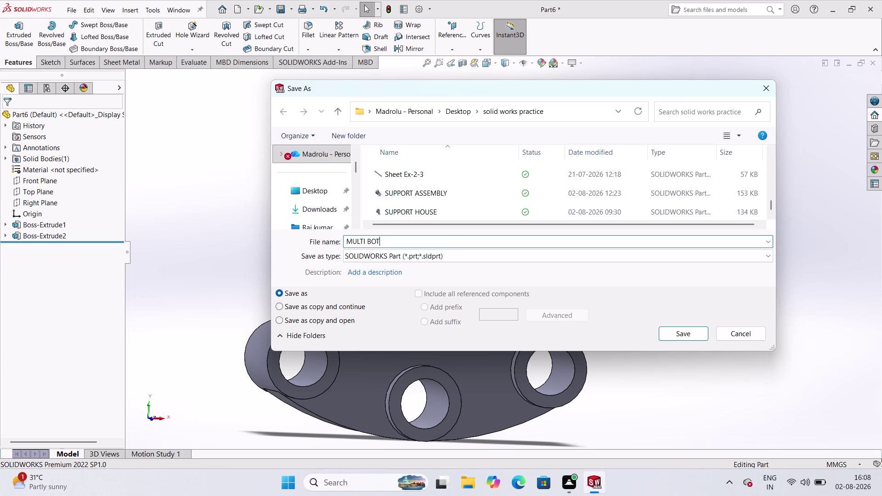
key(BackSpace)
text(LT)
key(space)
text(F)
text(LANF)
text(E)
key(BackSpace)
key(BackSpace)
text(GE)
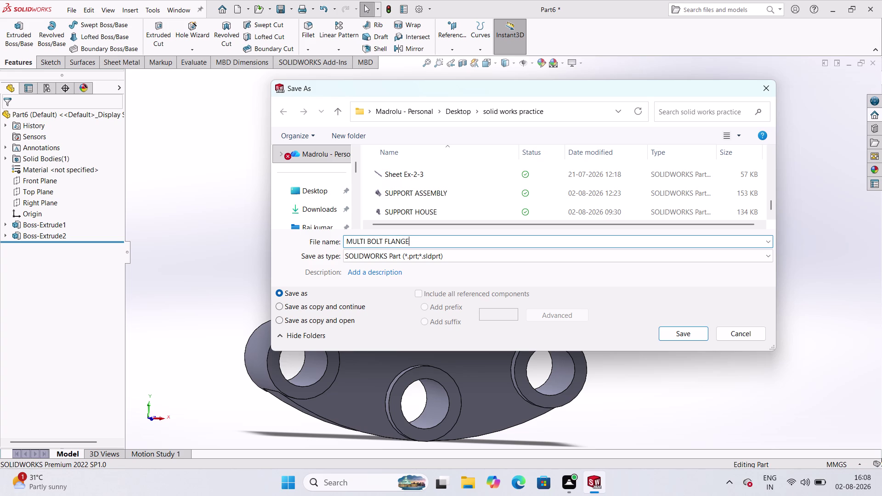
key(space)
text(MOU)
text(NT)
Save the part as MULTI BOLT FLANGE MOUNT in the practice folder.
scroll(down, 3)
scroll(down, 3)
scroll(down, 3)
scroll(down, 3)
scroll(down, 3)
scroll(up, 3)
scroll(down, 3)
scroll(up, 3)
scroll(down, 3)
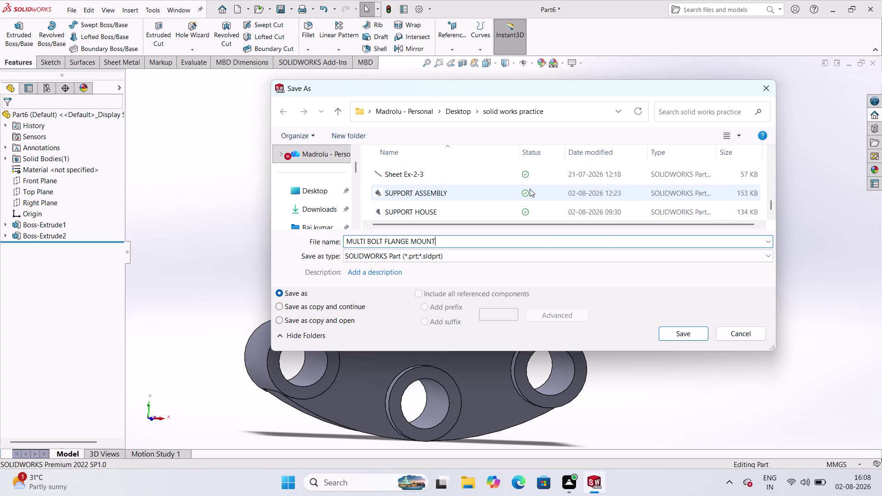
scroll(up, 3)
scroll(down, 3)
scroll(down, 3)
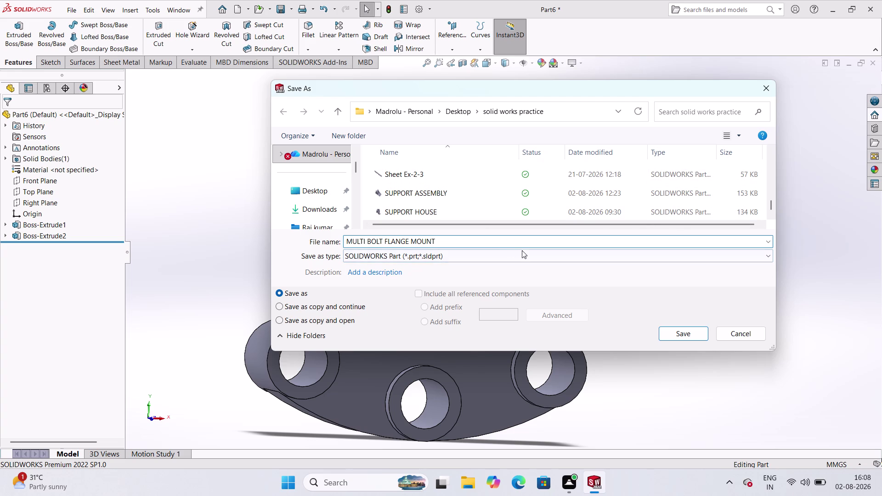
click(701, 338)
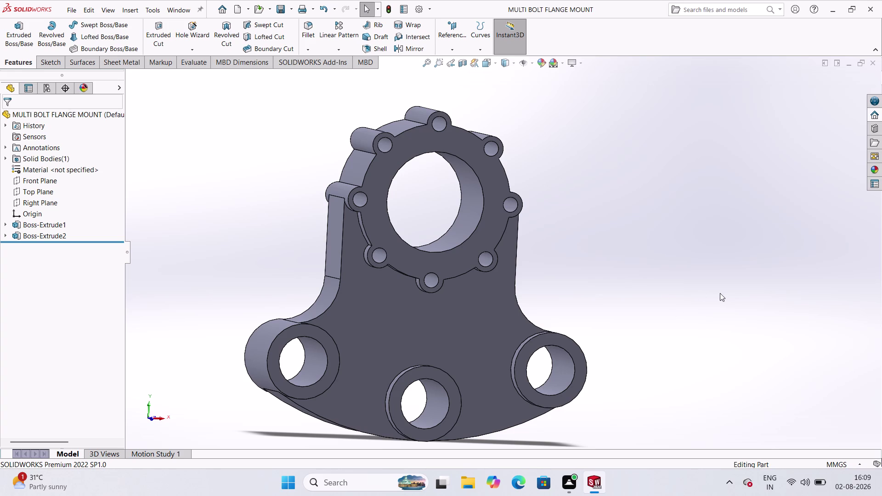
Orbit the saved flange part to check its side, back and front, then open the File menu.
middle_drag(725, 285, 687, 250)
middle_drag(591, 216, 606, 324)
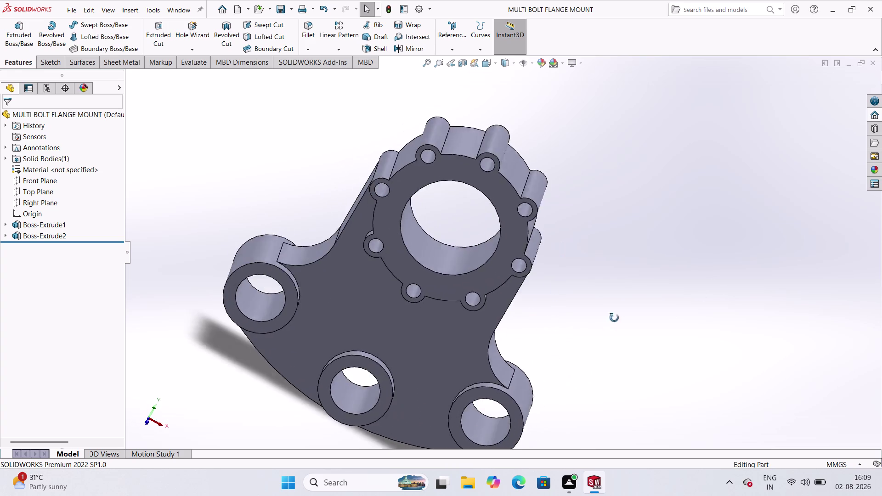
middle_drag(605, 324, 586, 271)
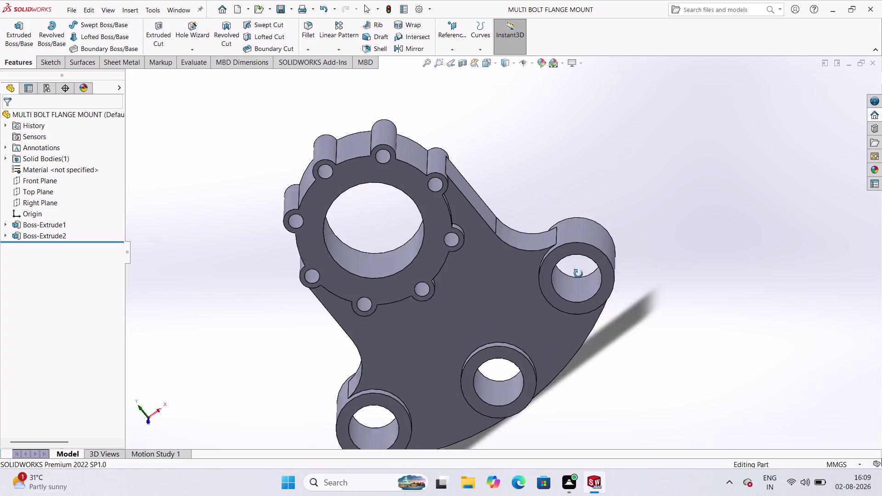
middle_drag(586, 271, 707, 110)
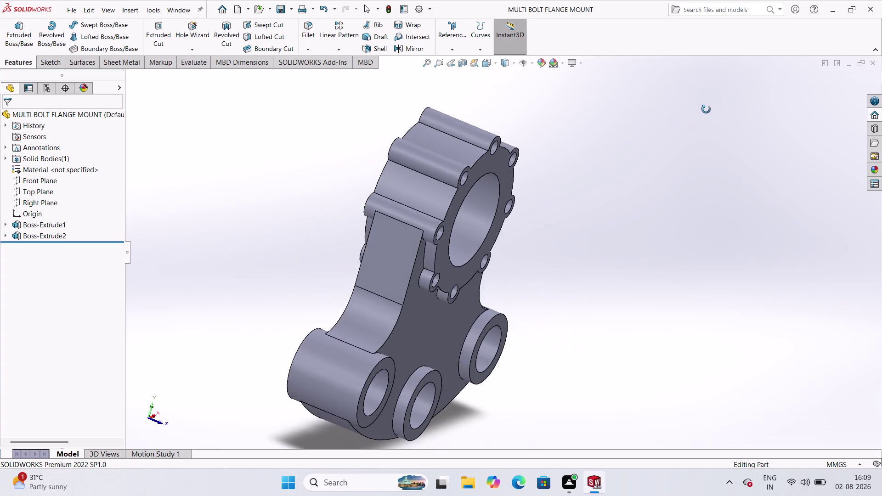
middle_drag(707, 110, 660, 66)
scroll(up, 3)
middle_drag(542, 206, 537, 200)
scroll(up, 3)
scroll(down, 3)
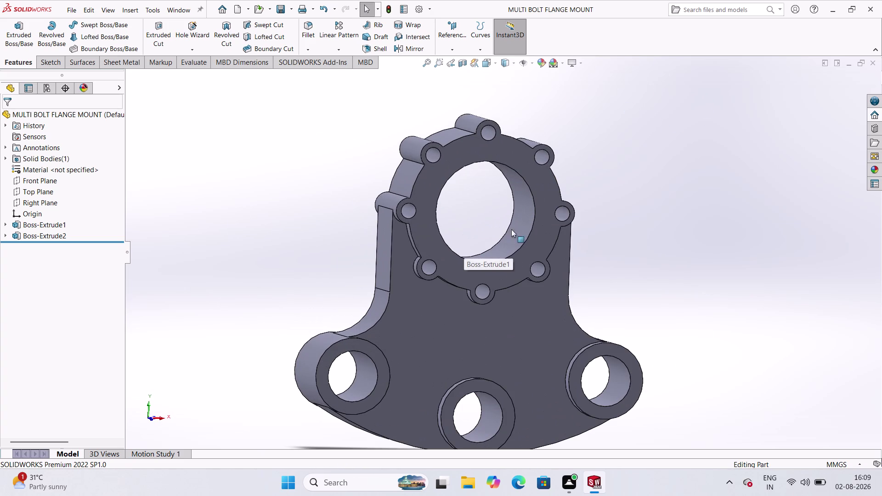
middle_drag(538, 237, 522, 236)
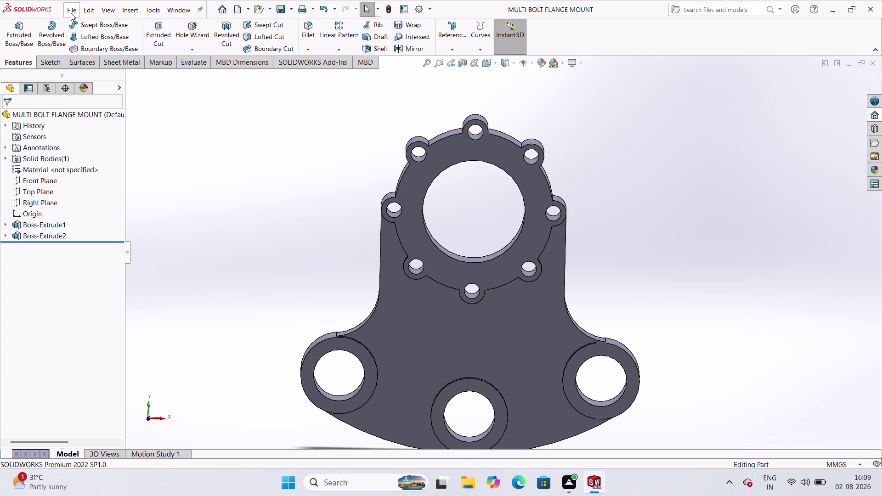
middle_drag(616, 197, 597, 169)
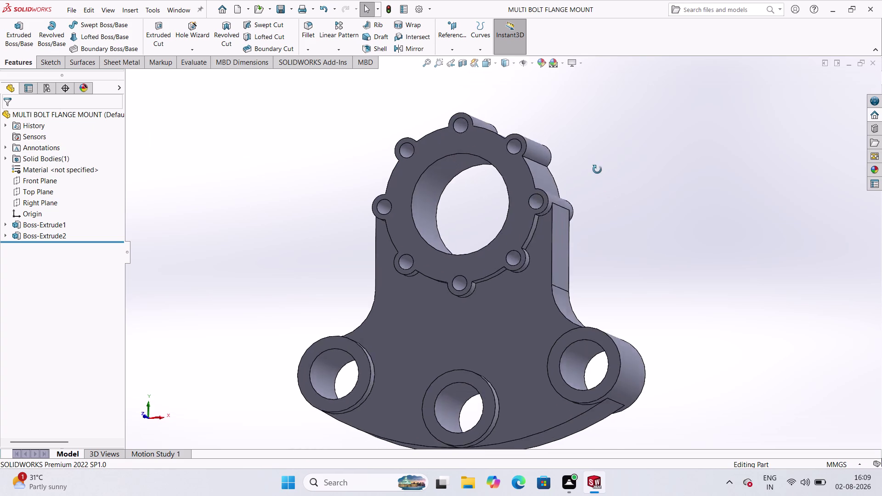
middle_drag(597, 170, 637, 251)
scroll(up, 3)
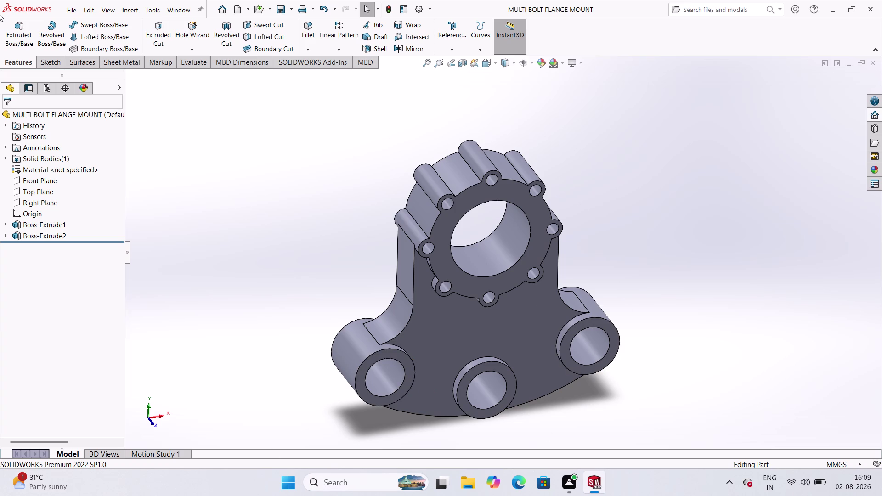
click(16, 66)
click(16, 63)
Make a drawing of MULTI BOLT FLANGE MOUNT on a custom 420 × 297 mm sheet.
click(74, 14)
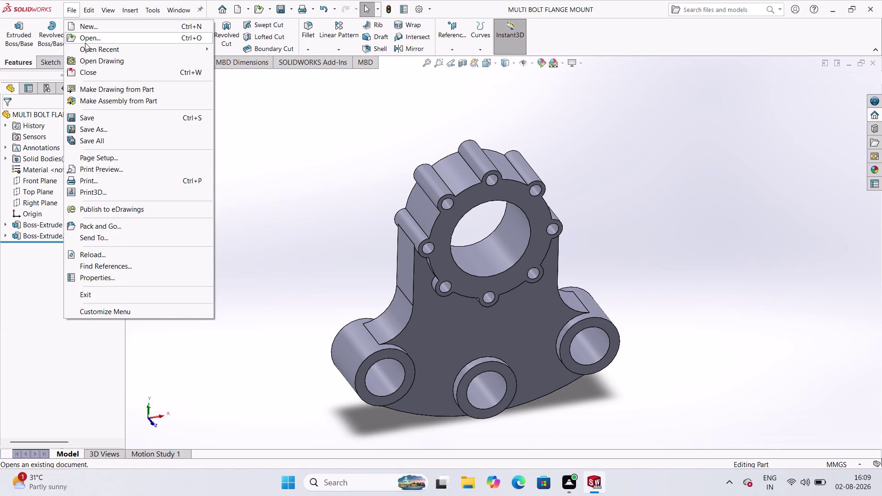
click(122, 95)
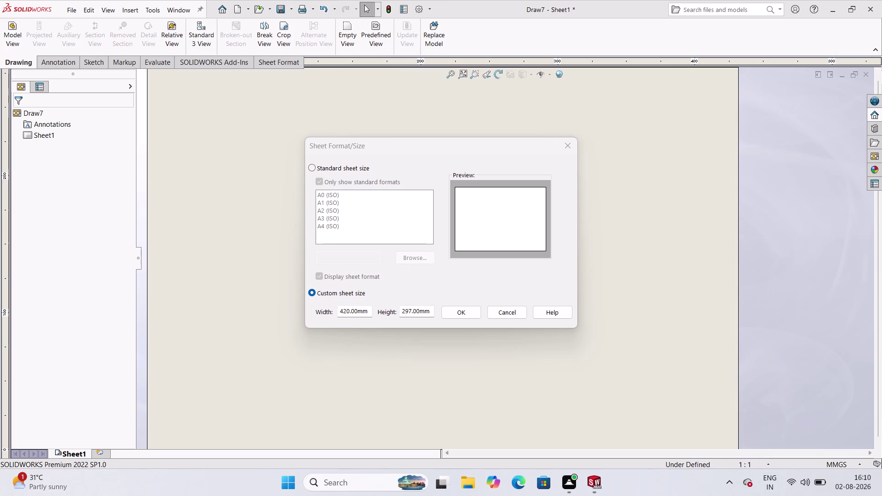
click(466, 312)
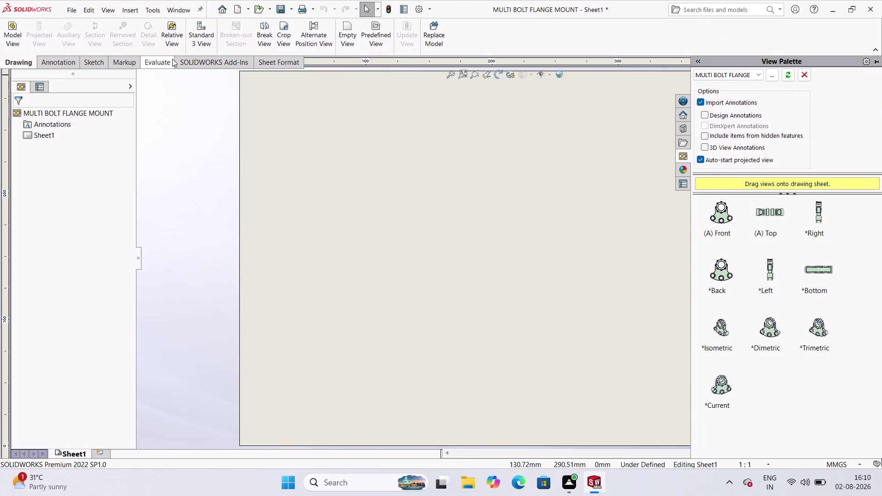
Switch the drawing to sheet-format editing and bring up the Automatic Border settings.
click(280, 63)
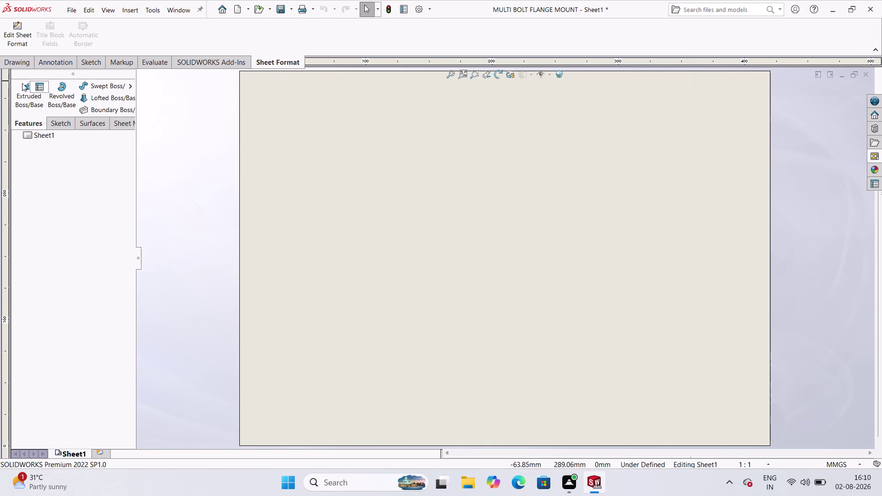
click(19, 36)
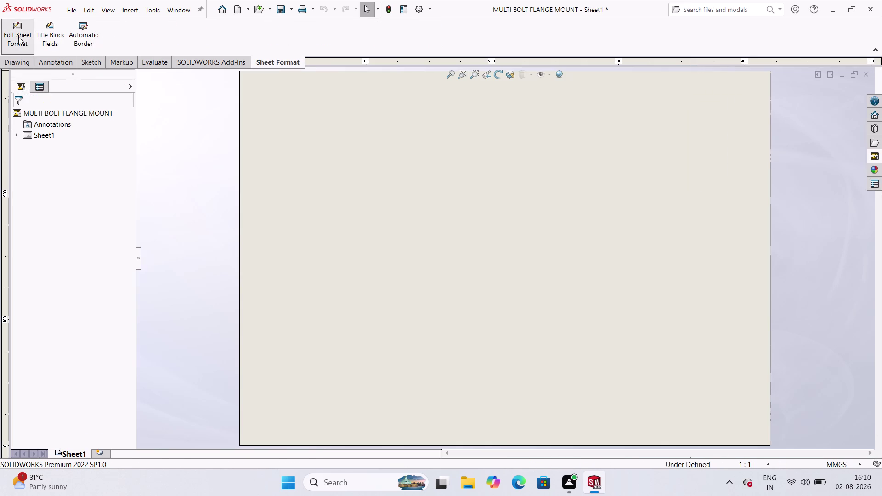
click(83, 35)
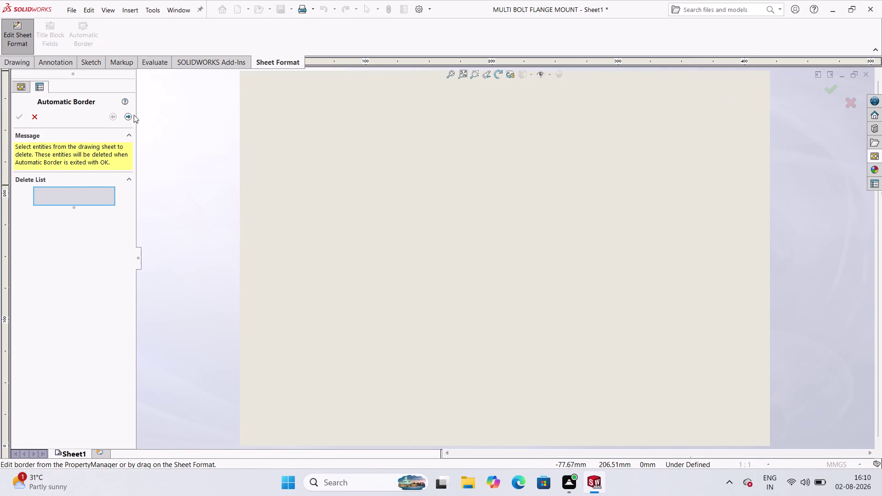
Set the border's center divider to 0 and zone divider weight to 0.35 mm, then accept it.
click(134, 115)
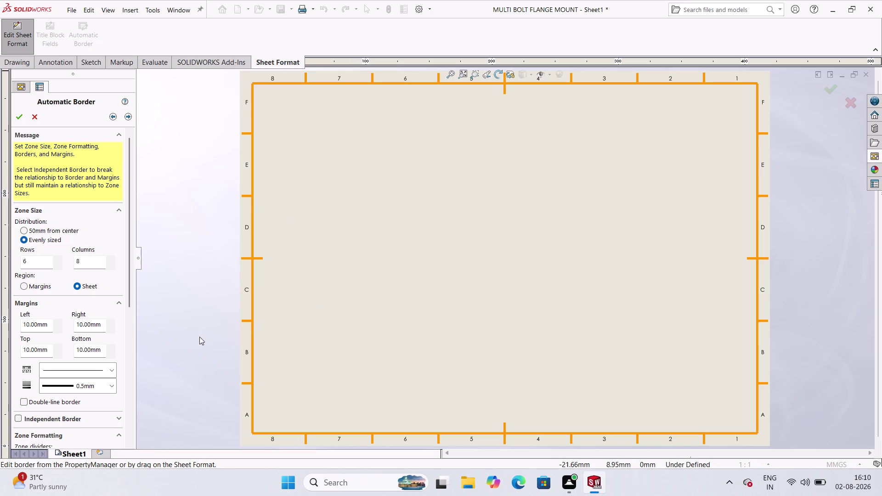
scroll(down, 3)
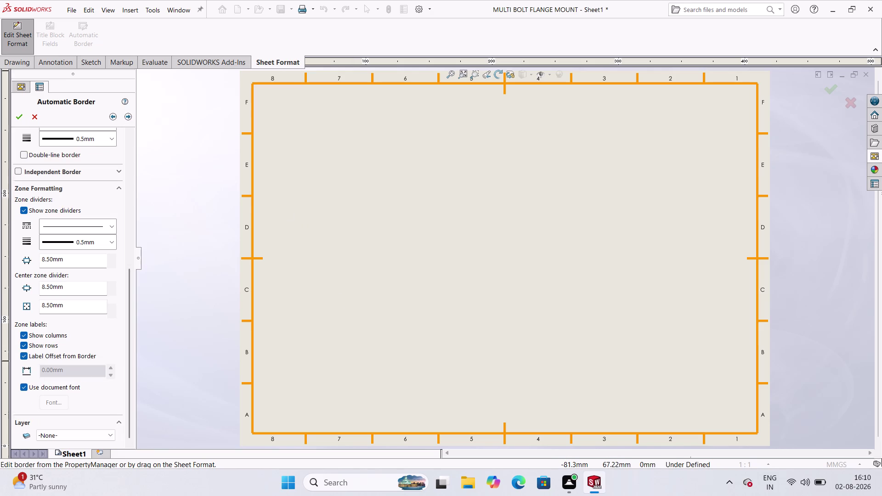
click(84, 309)
double_click(84, 309)
key(0)
key(Return)
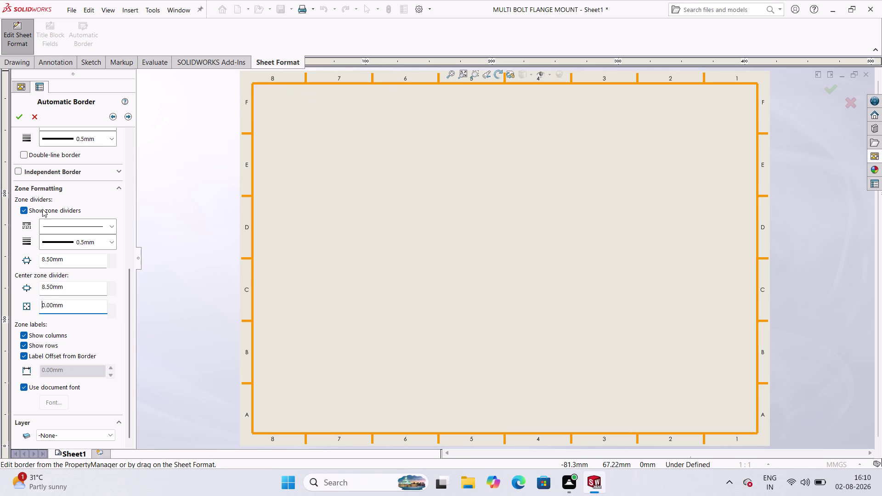
click(109, 247)
click(78, 280)
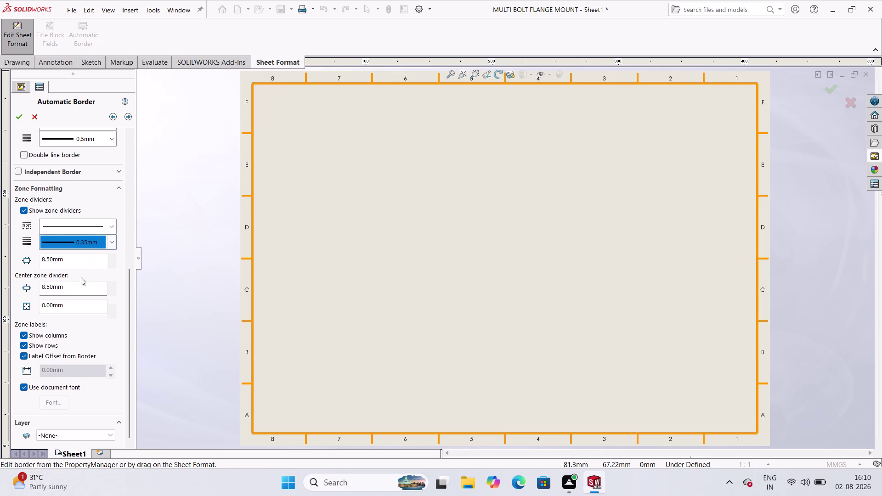
scroll(up, 3)
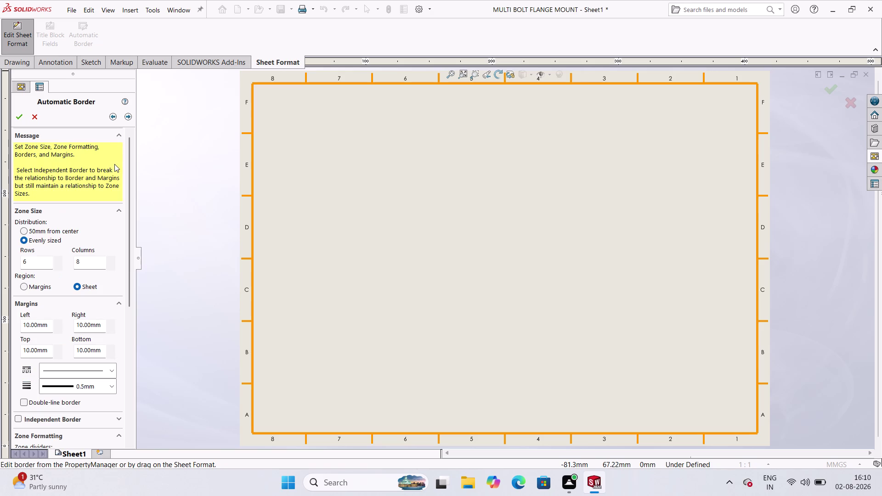
scroll(up, 3)
scroll(down, 3)
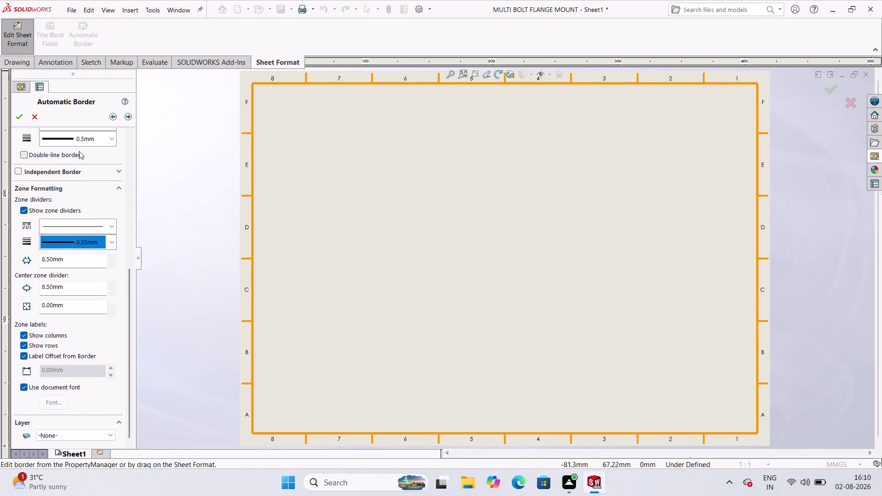
scroll(up, 3)
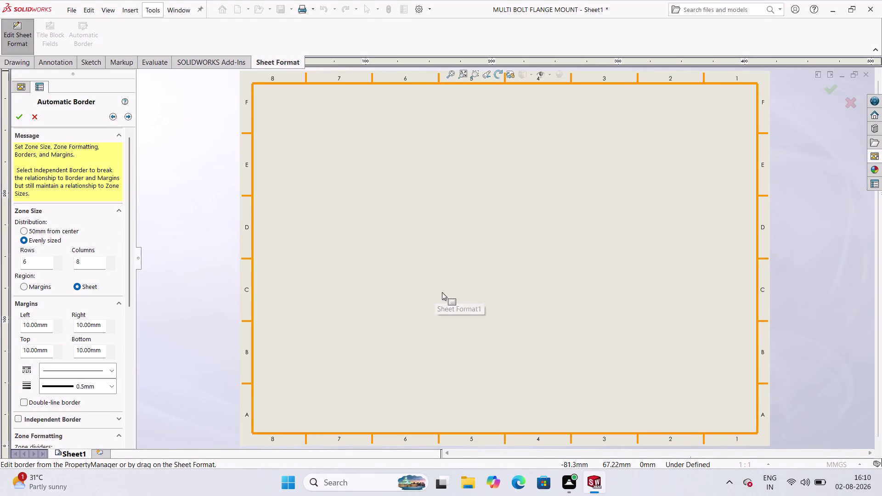
scroll(up, 3)
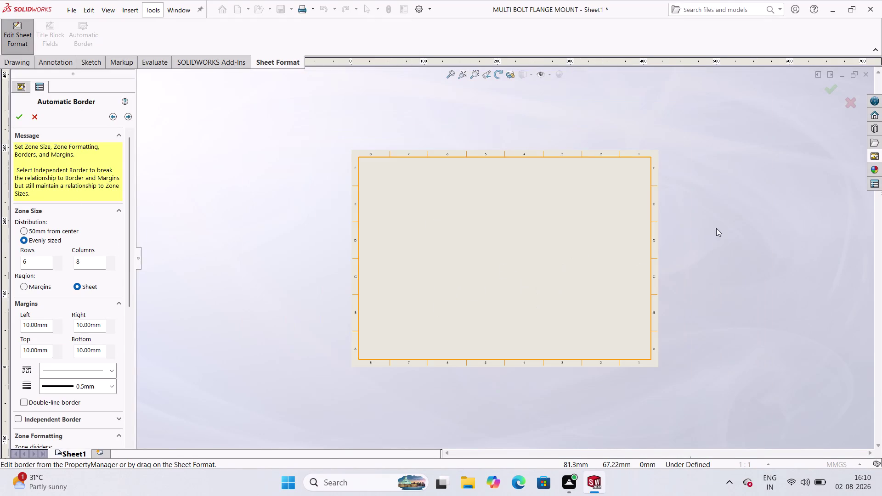
scroll(down, 3)
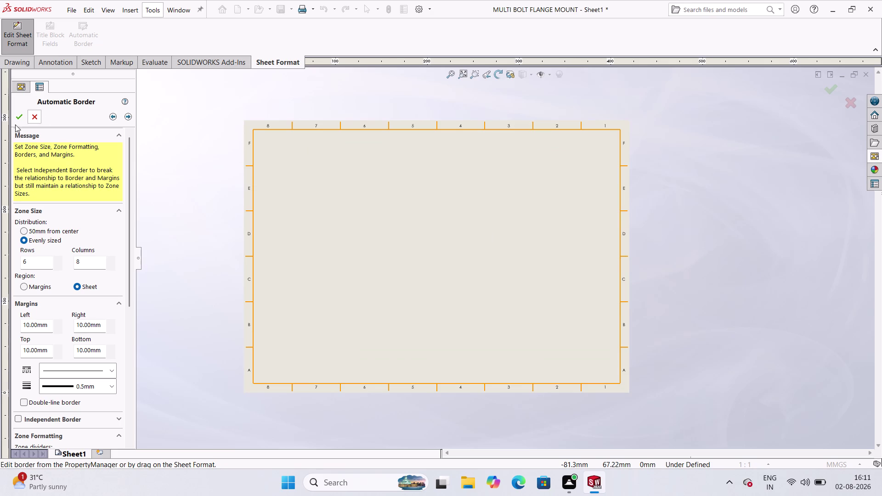
click(21, 117)
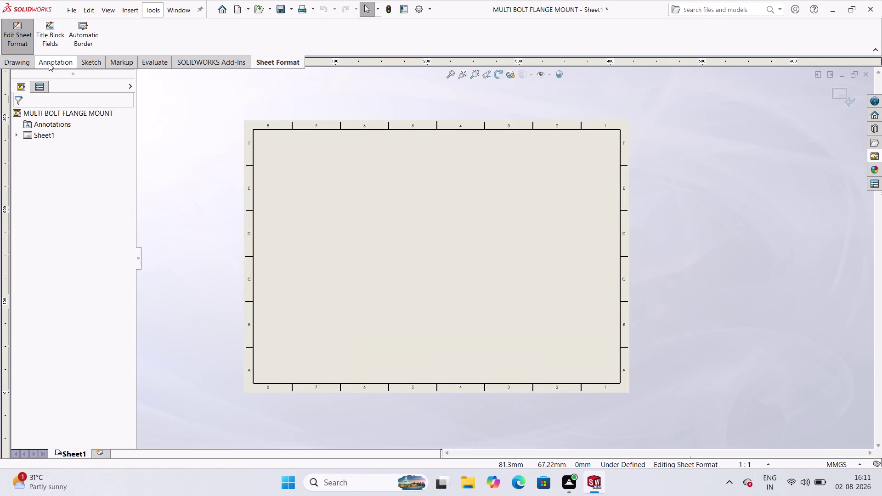
Draw a corner rectangle from the border's bottom-right corner to above zone 5, past the memory warning.
click(49, 63)
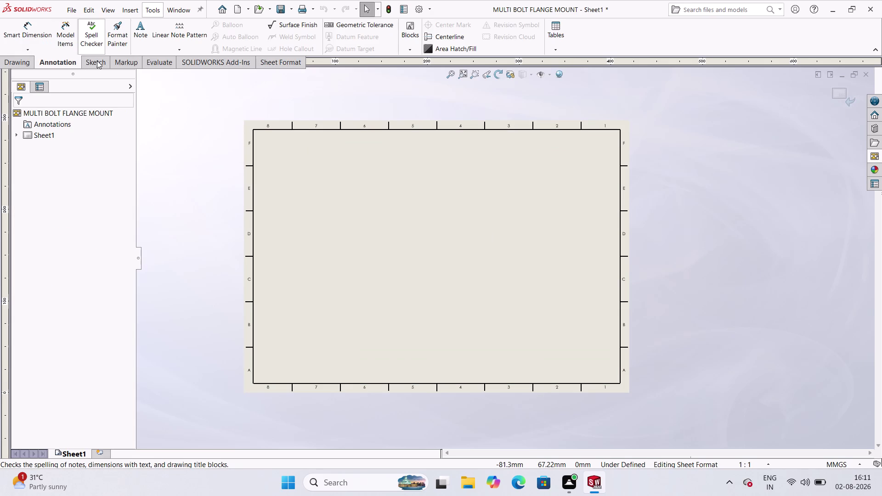
click(97, 61)
click(62, 41)
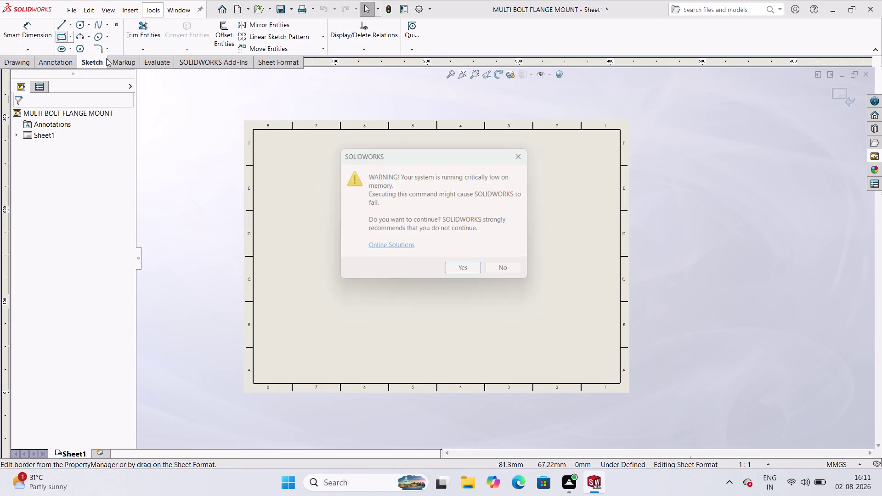
click(457, 271)
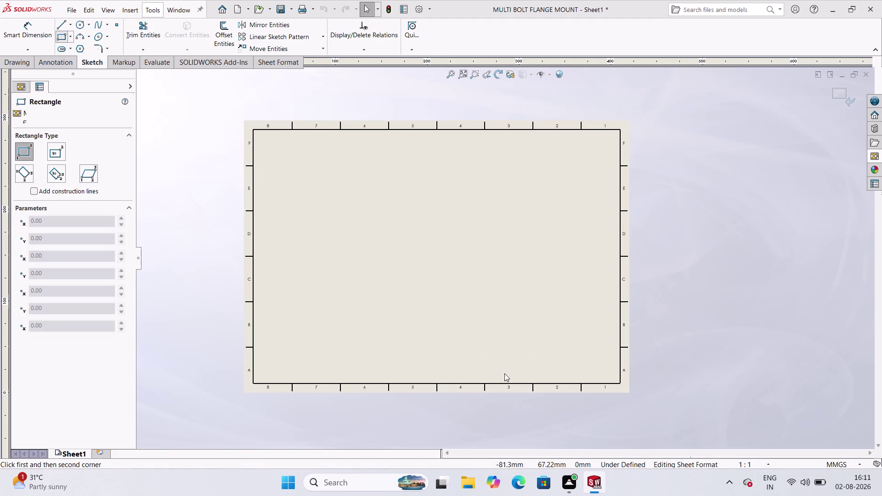
scroll(up, 3)
scroll(down, 3)
scroll(down, 3)
scroll(up, 3)
scroll(down, 3)
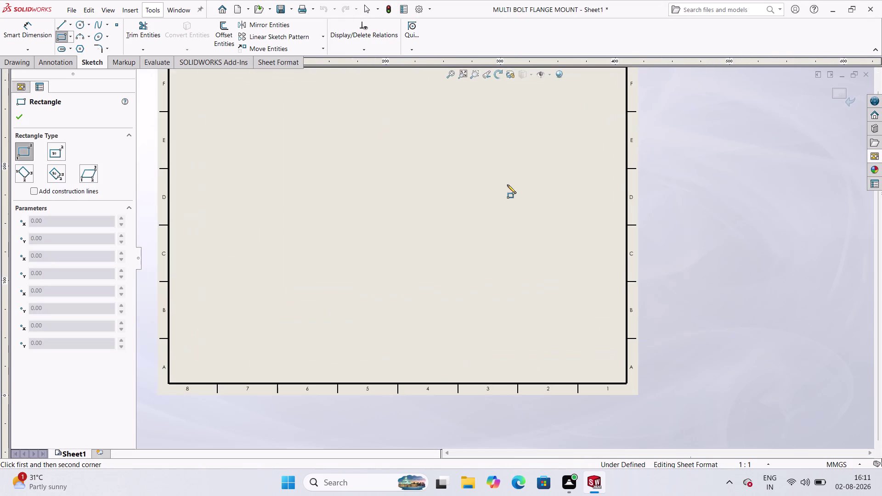
scroll(down, 3)
scroll(up, 3)
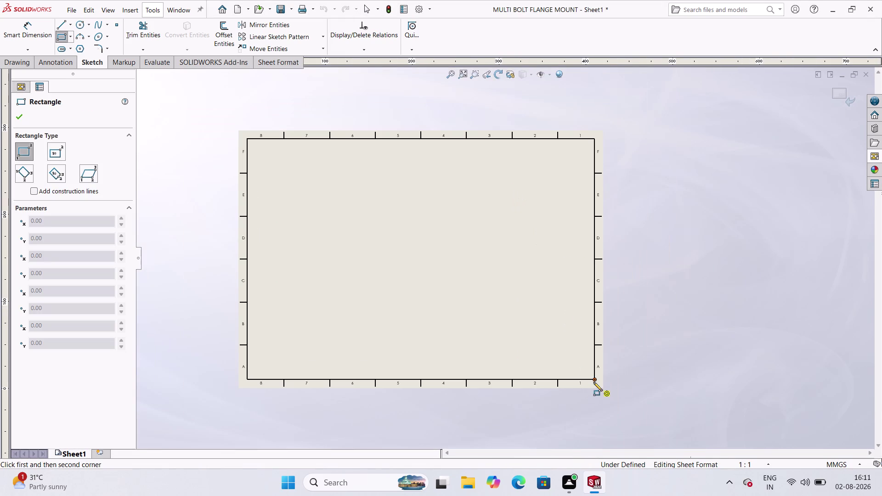
click(594, 383)
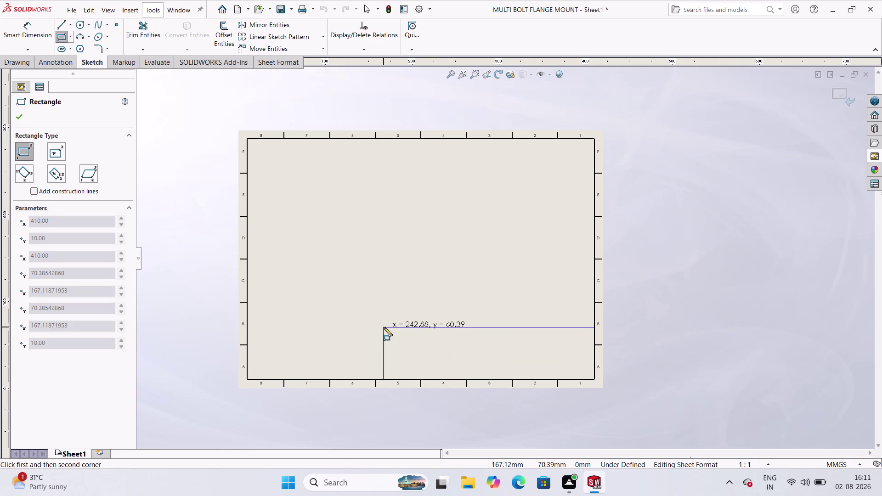
click(423, 344)
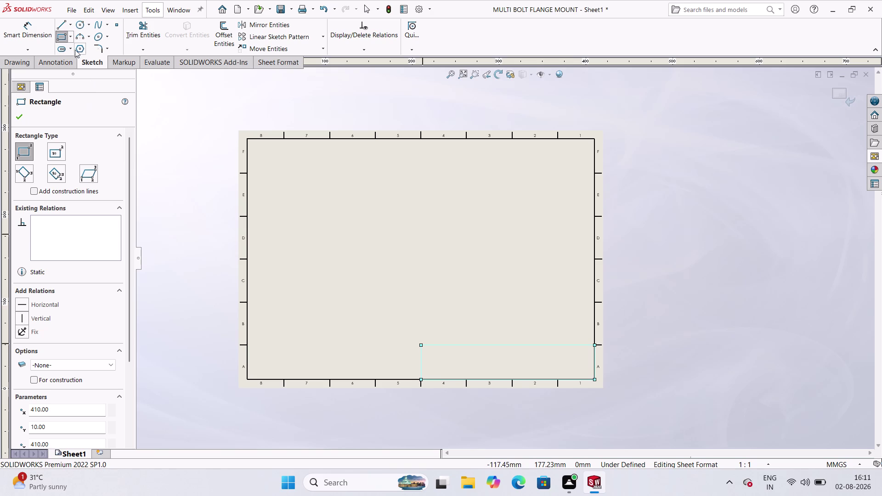
click(26, 24)
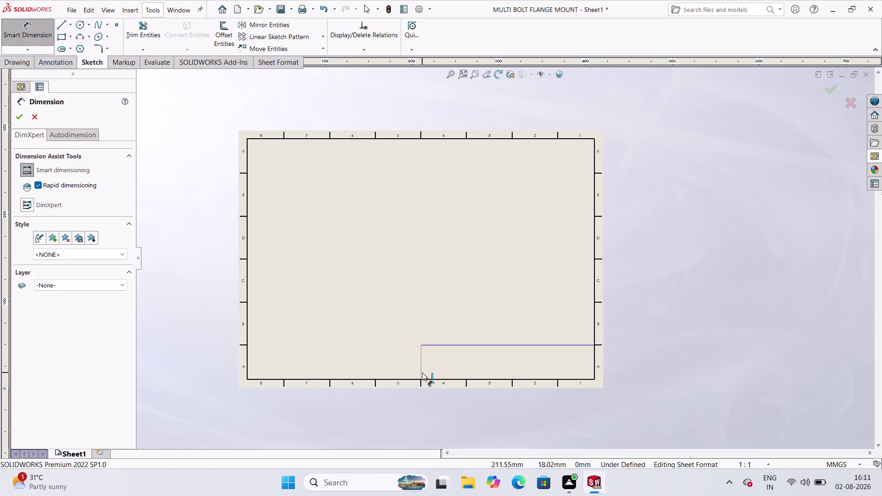
Add a height dimension to the title block rectangle's left edge, placed below the sheet.
click(423, 367)
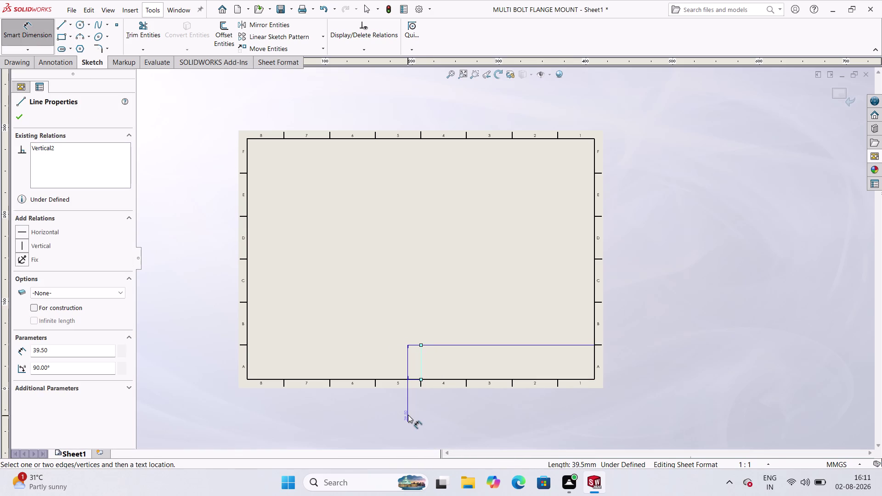
click(408, 415)
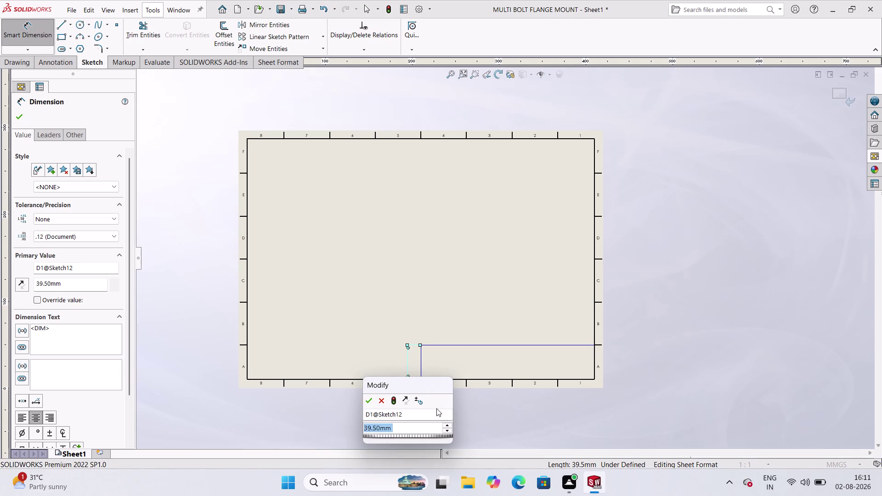
scroll(down, 3)
click(370, 399)
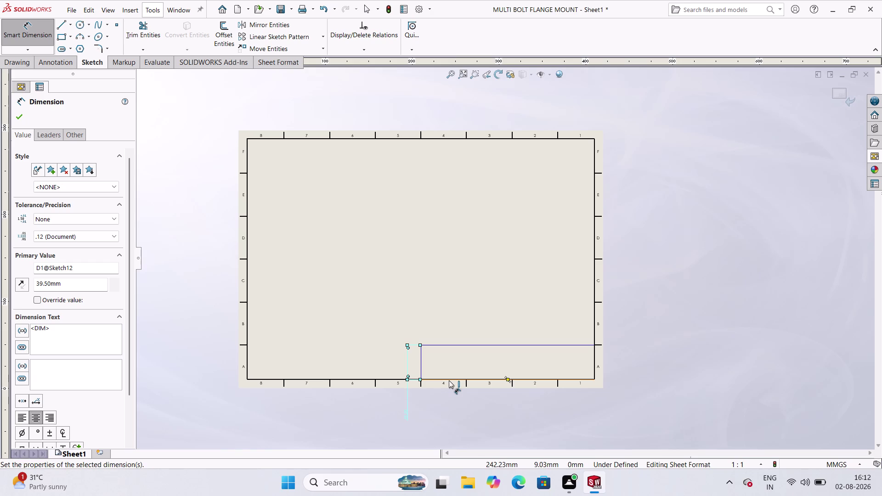
scroll(down, 3)
scroll(up, 3)
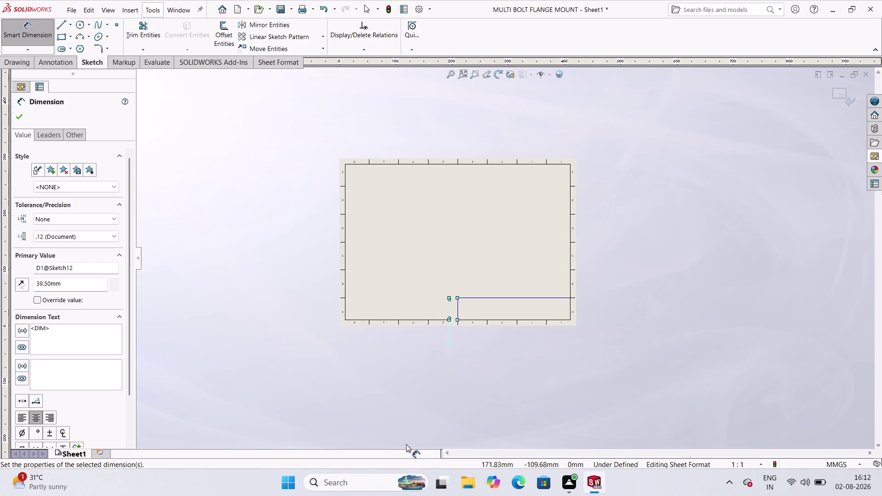
scroll(down, 3)
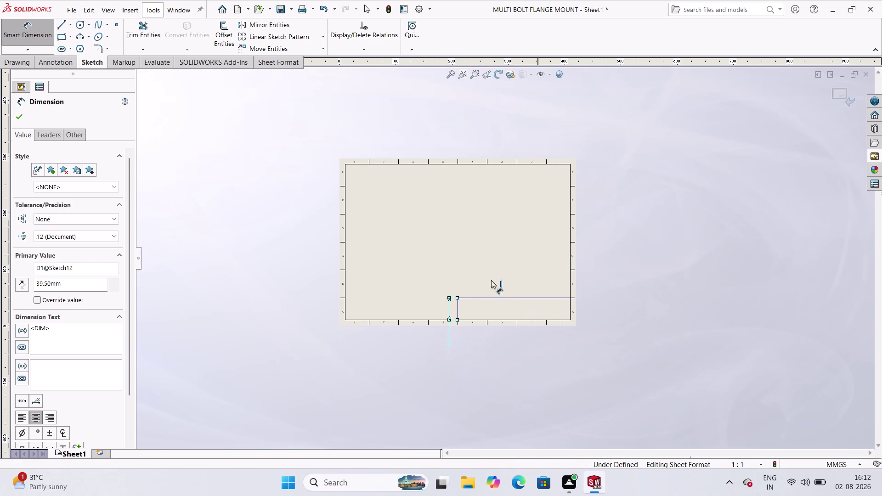
scroll(down, 3)
scroll(down, 3)
scroll(down, 3)
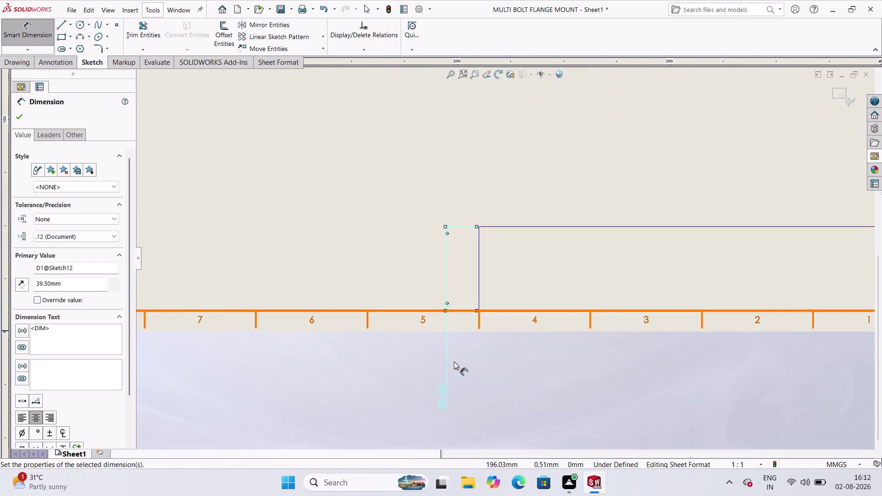
Change the title block height dimension from 39.5 to 30 mm.
double_click(445, 392)
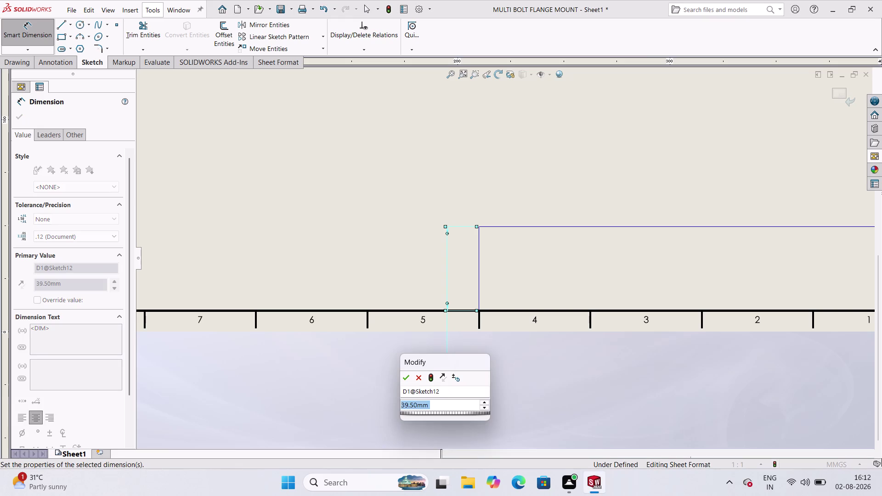
text(30)
key(Return)
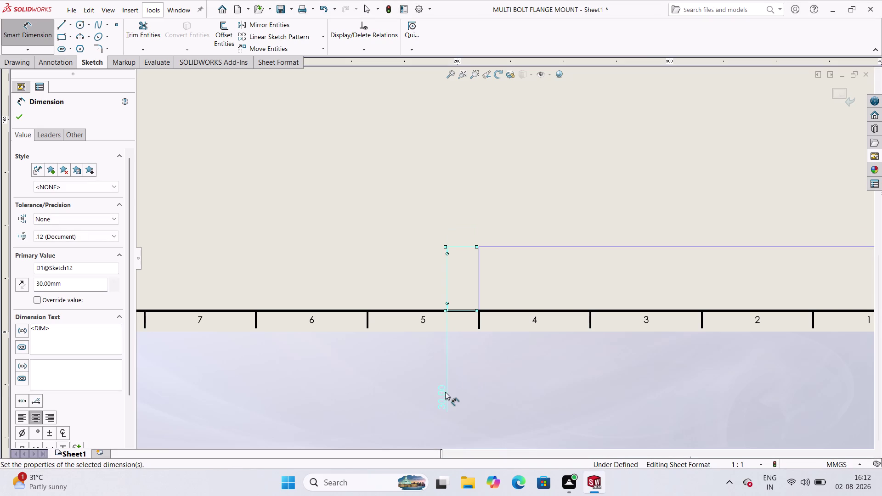
click(553, 382)
scroll(up, 3)
scroll(down, 3)
scroll(up, 3)
scroll(down, 3)
scroll(down, 3)
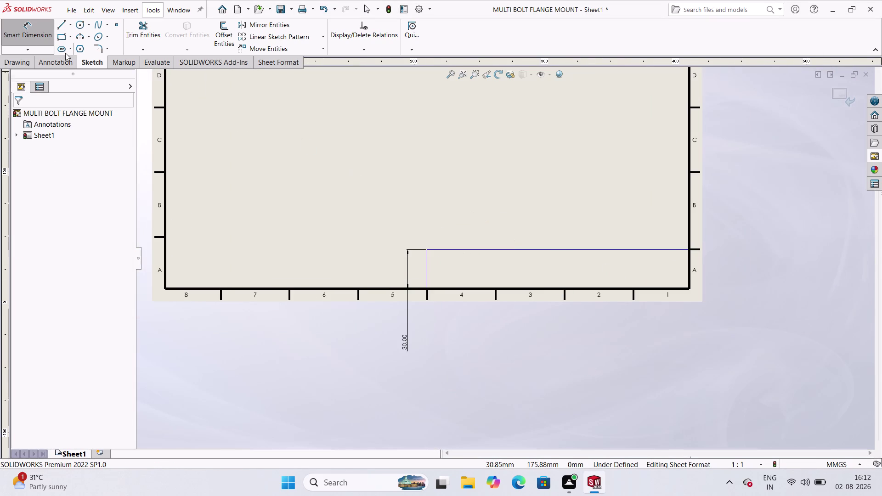
click(61, 24)
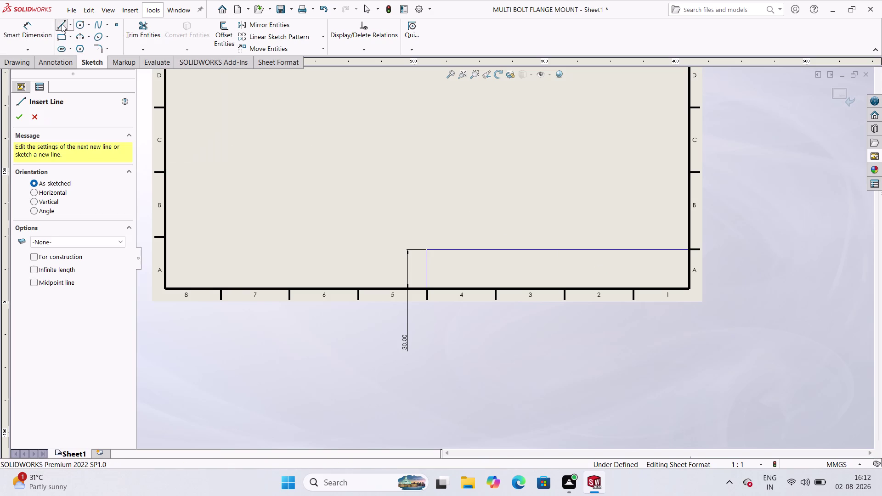
Discard the stray angled line and draw a 200 mm horizontal row line across the title block.
click(428, 262)
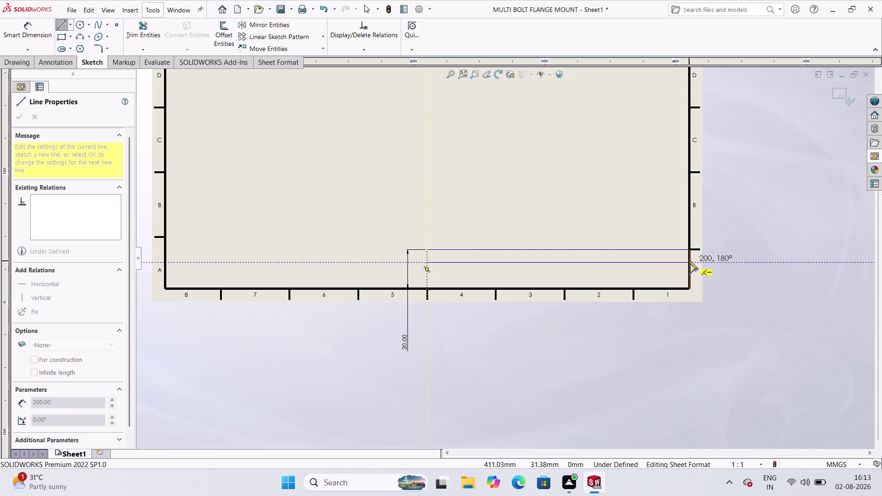
click(689, 261)
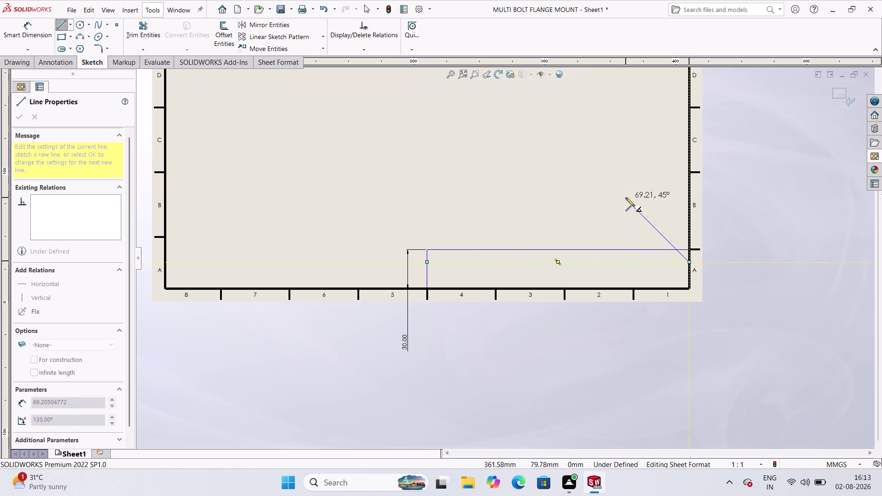
key(Escape)
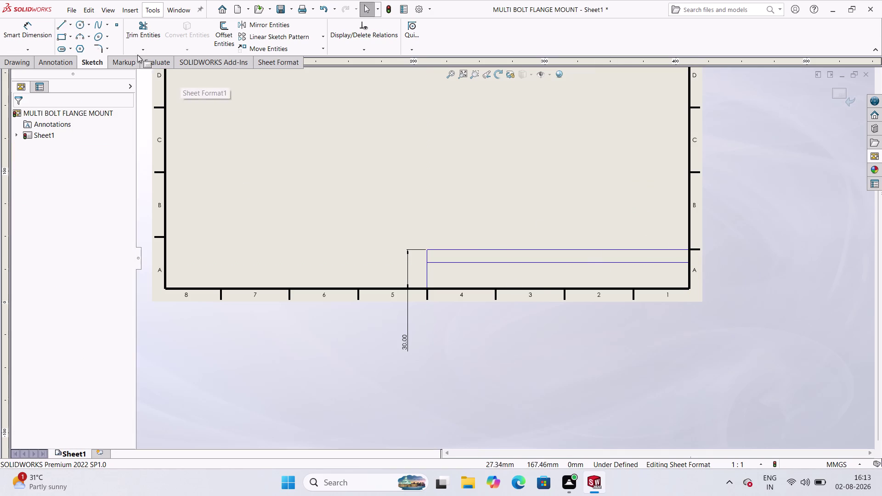
click(63, 28)
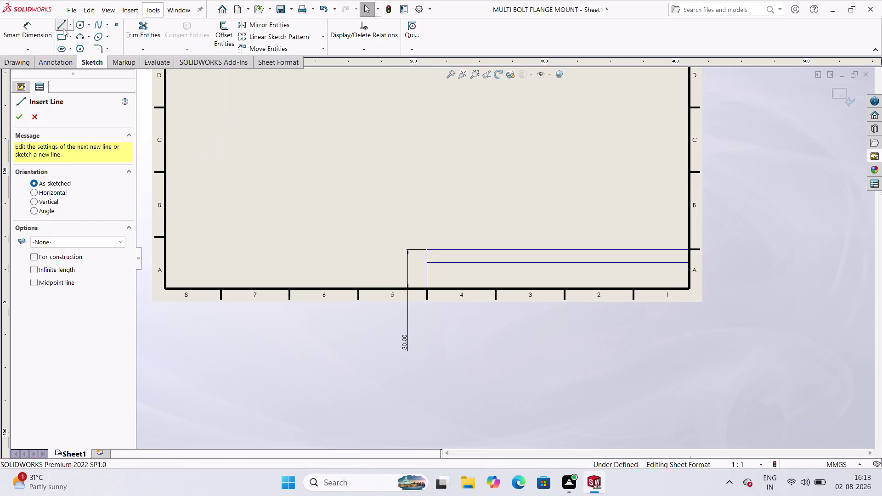
click(426, 276)
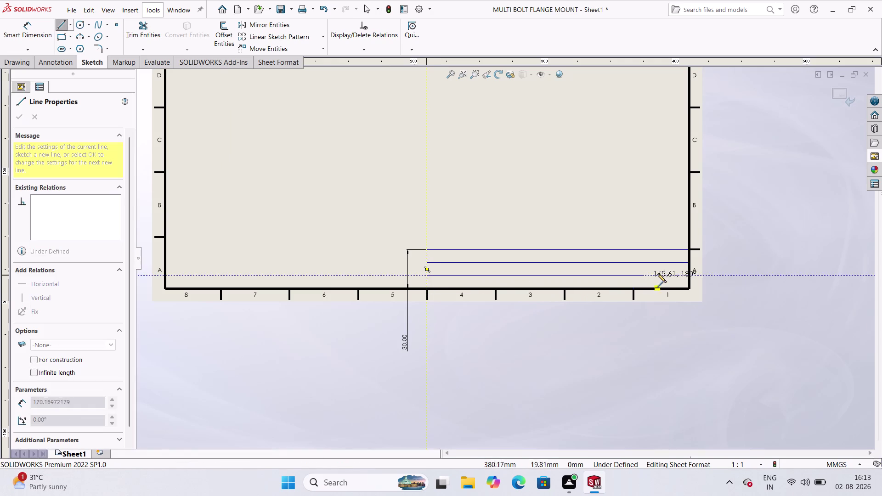
click(691, 276)
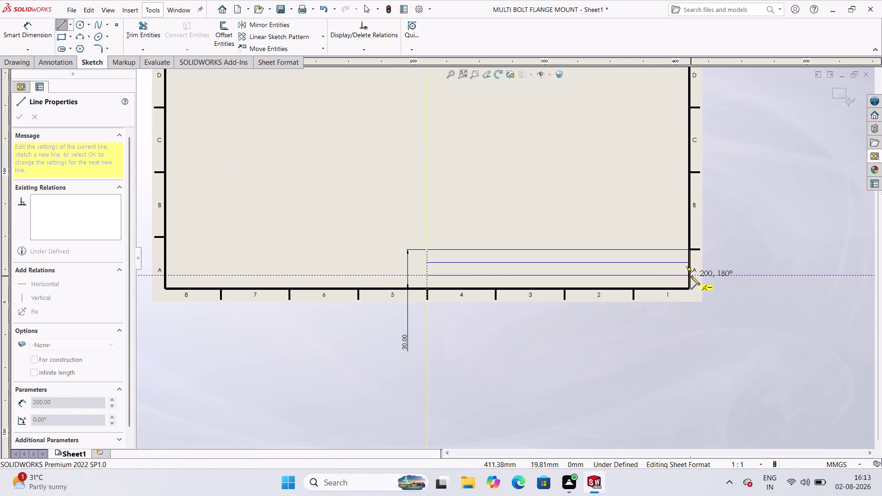
key(Escape)
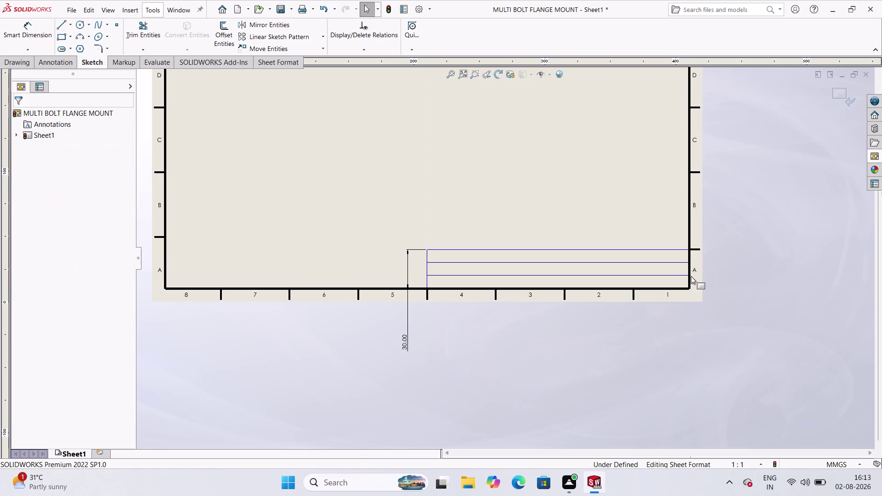
scroll(down, 3)
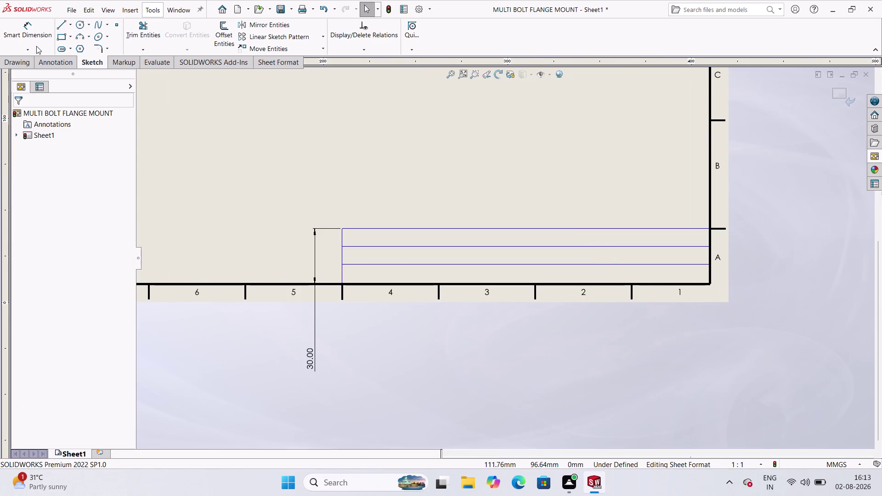
click(34, 40)
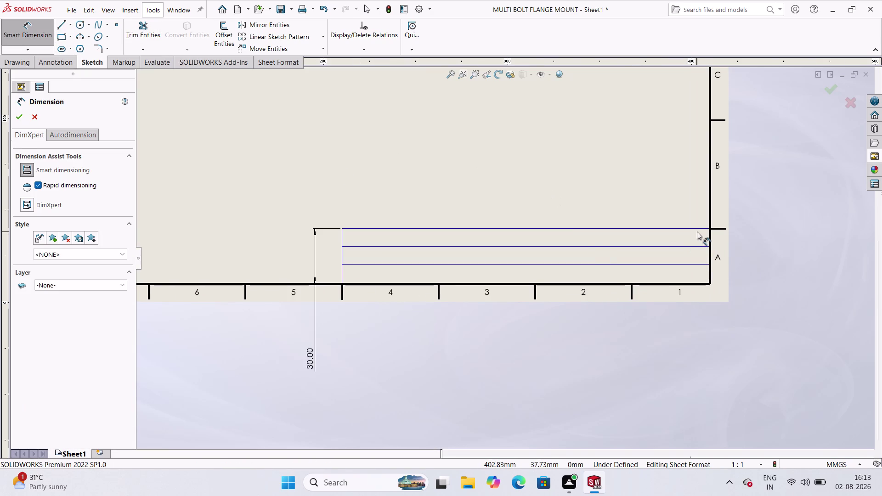
Dimension both gaps between the title block's three horizontal lines to 10 mm.
click(695, 227)
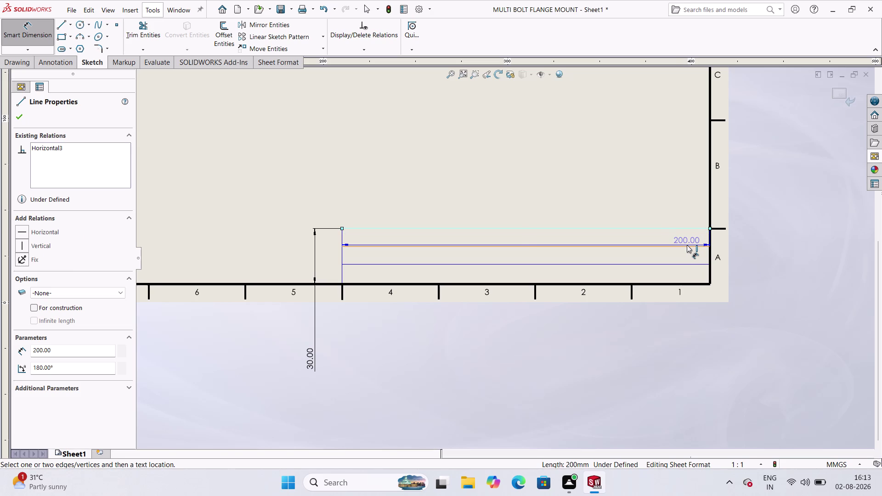
click(687, 245)
click(754, 252)
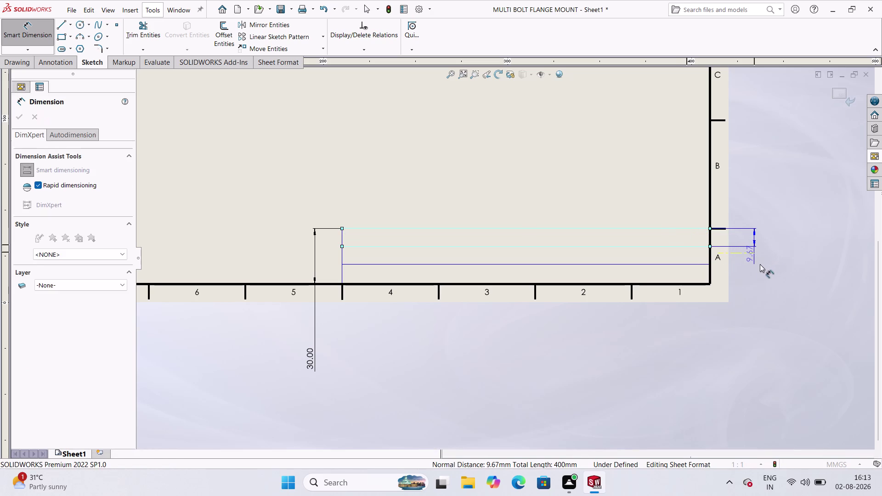
text(10)
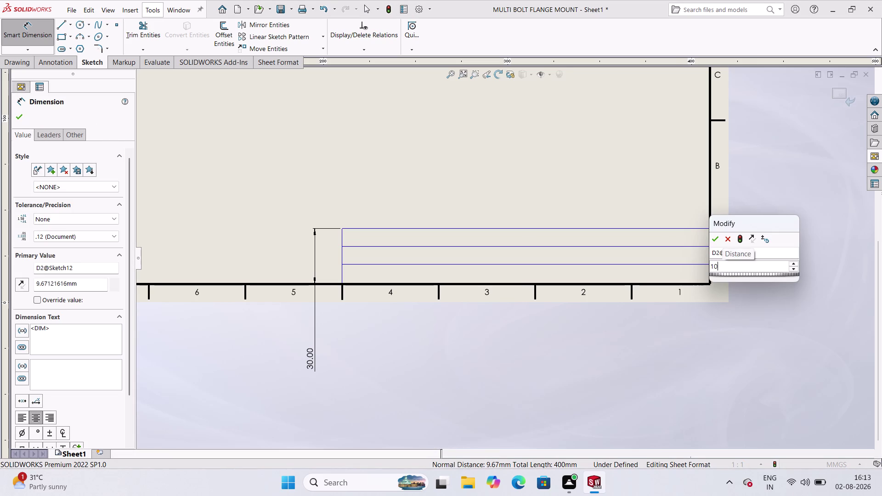
key(Return)
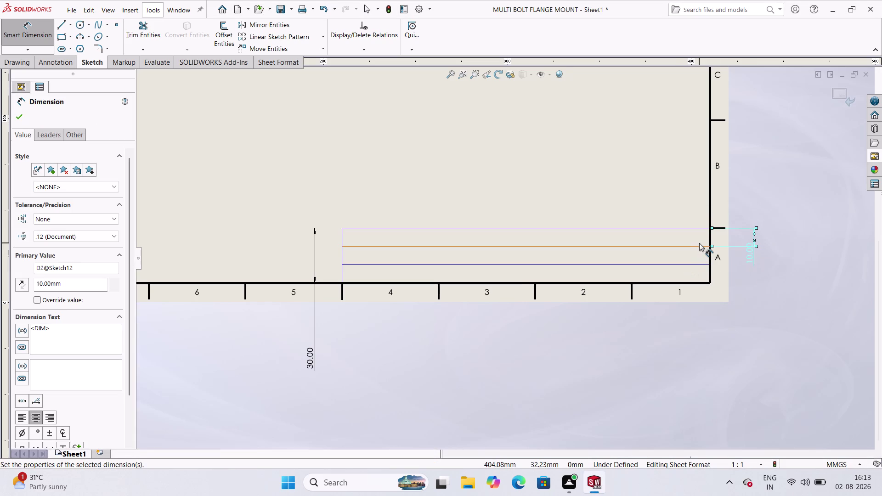
click(698, 246)
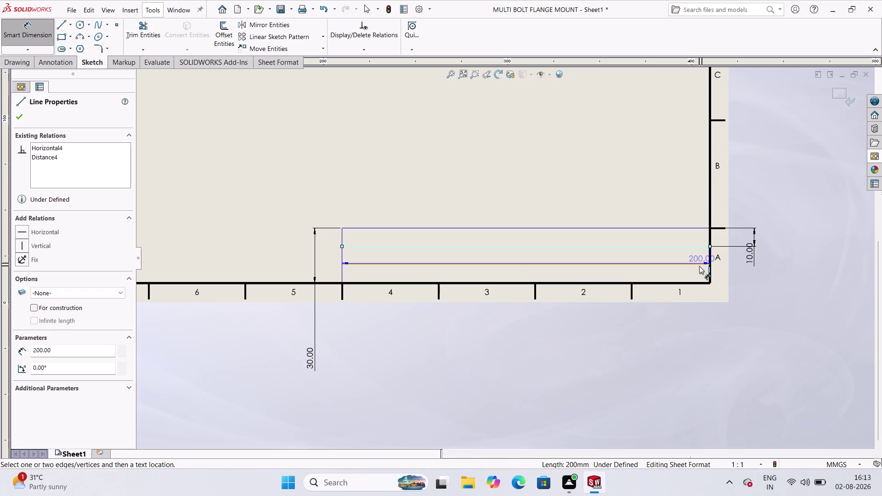
click(694, 263)
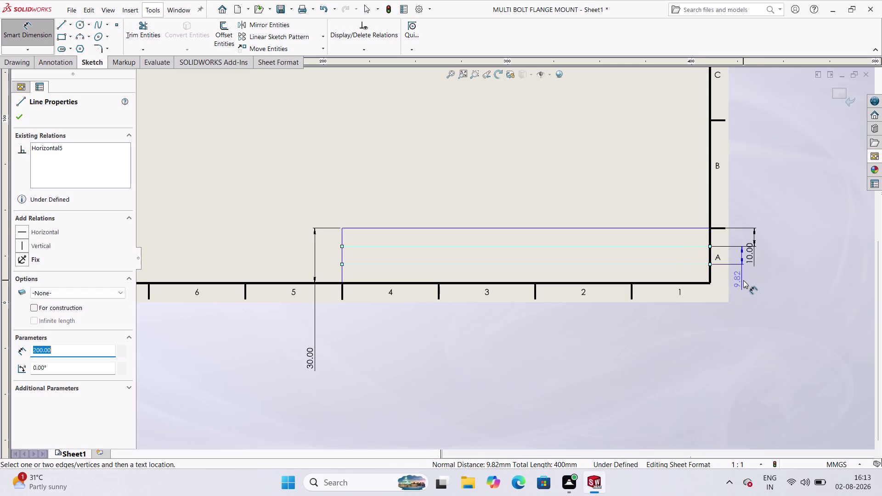
click(757, 288)
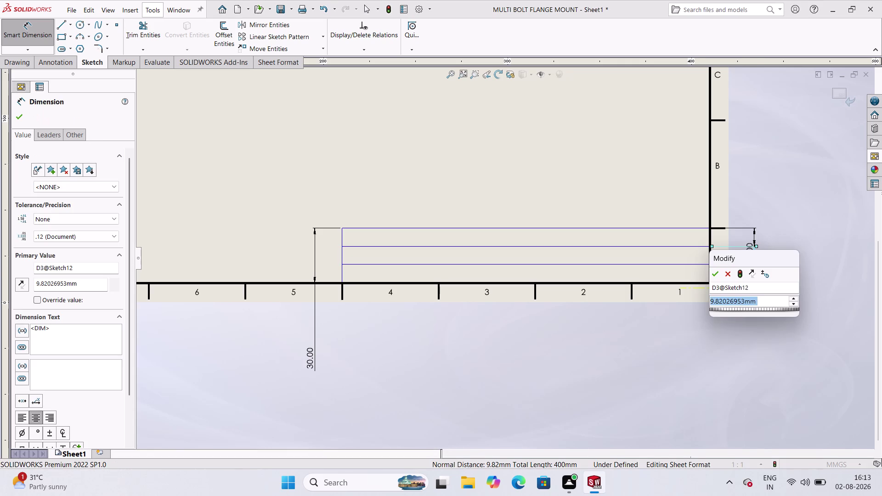
text(10)
key(Return)
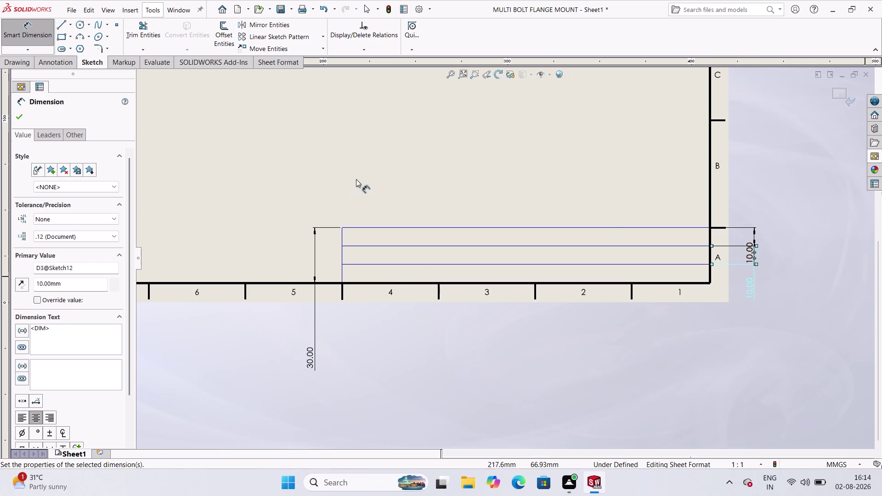
click(60, 21)
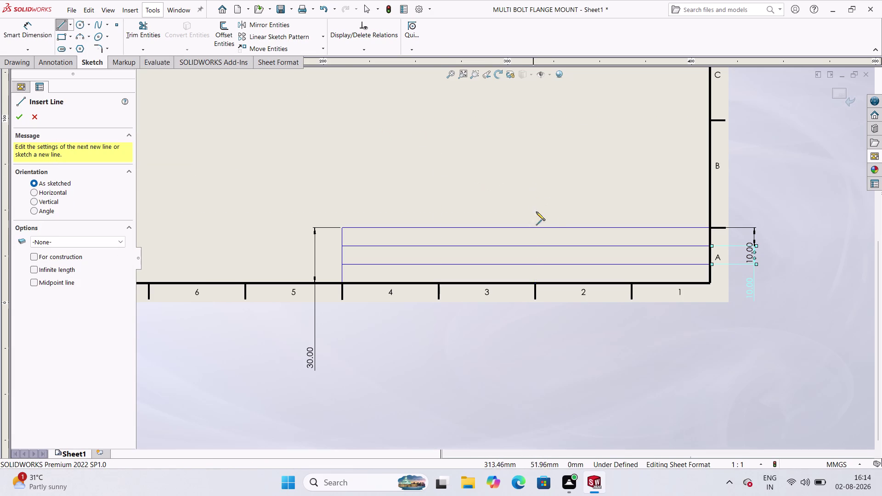
Draw a vertical divider from the title block's top edge down to the bottom border.
click(525, 230)
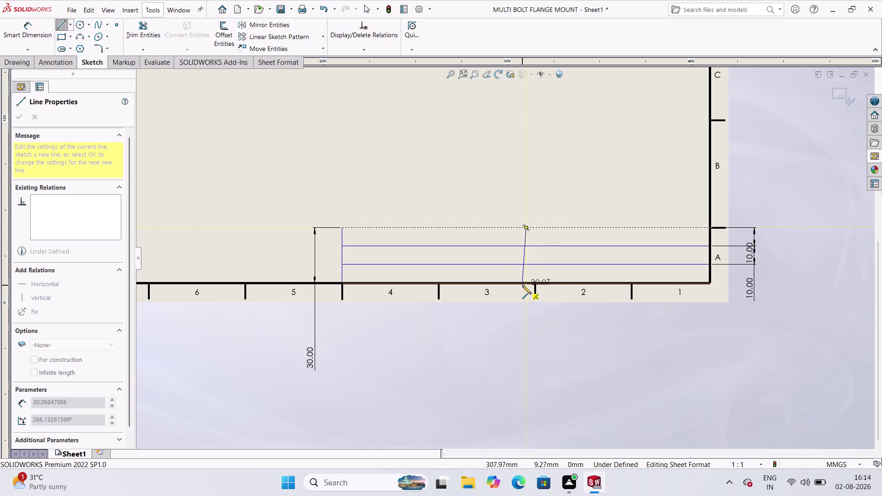
click(526, 283)
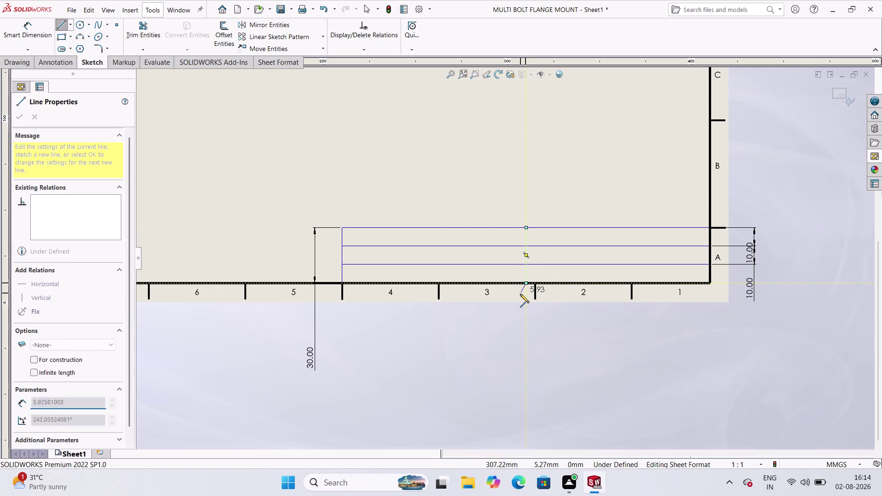
key(Escape)
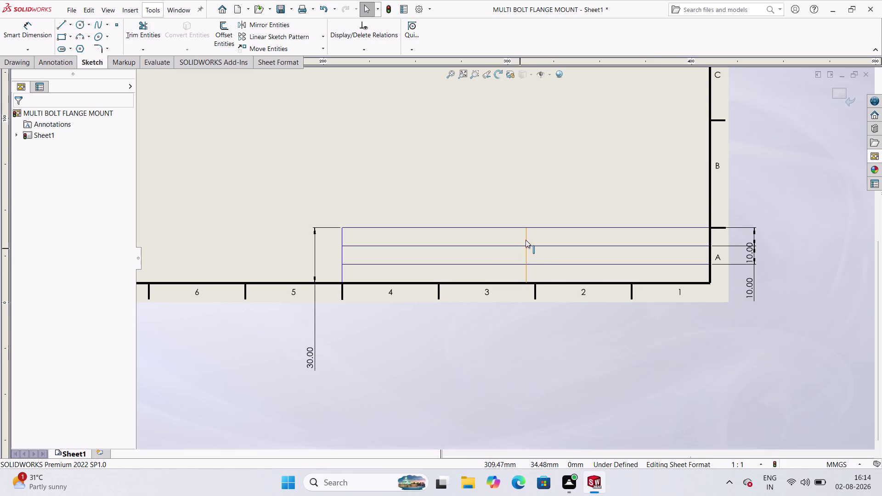
Zoom in on the title block and start a Note from the Annotation tools.
scroll(down, 3)
scroll(up, 3)
scroll(down, 3)
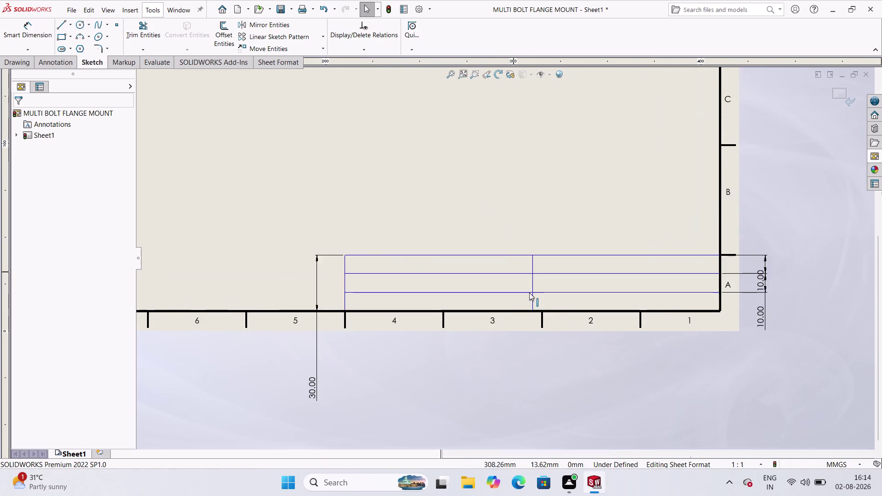
scroll(up, 3)
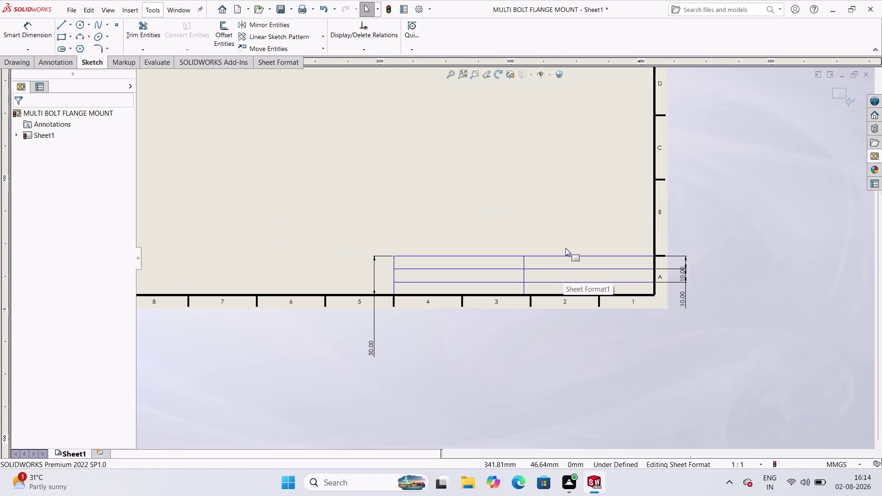
scroll(up, 3)
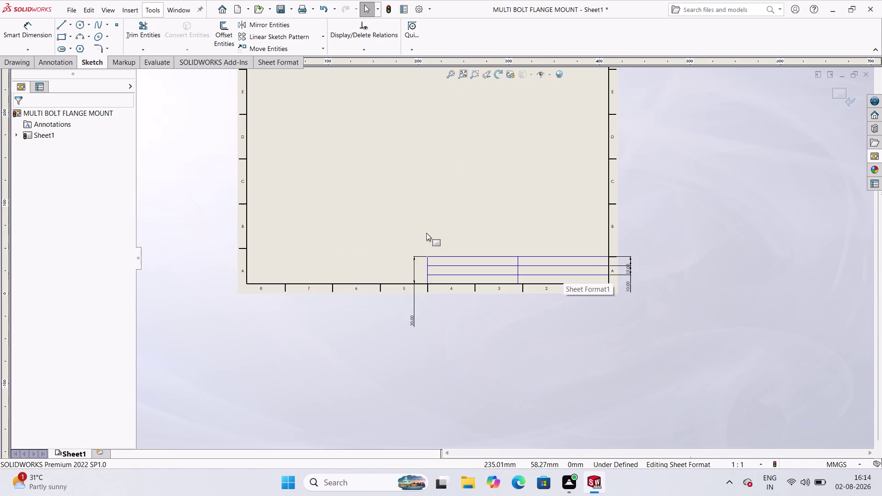
scroll(down, 3)
scroll(down, 3)
scroll(up, 3)
scroll(down, 3)
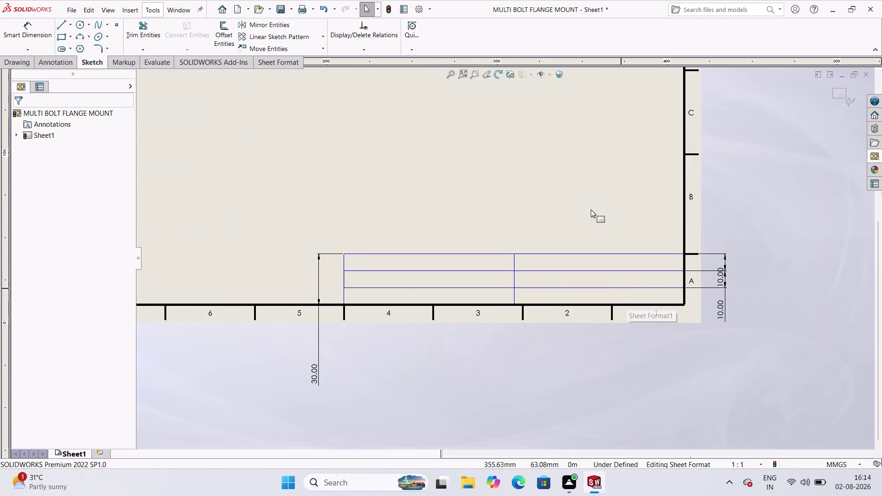
scroll(up, 3)
scroll(down, 3)
scroll(up, 3)
scroll(down, 3)
scroll(down, 3)
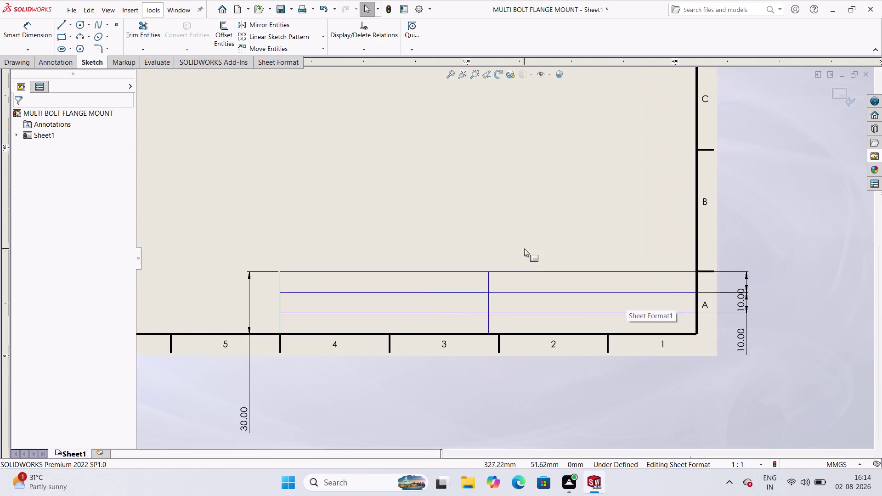
scroll(up, 3)
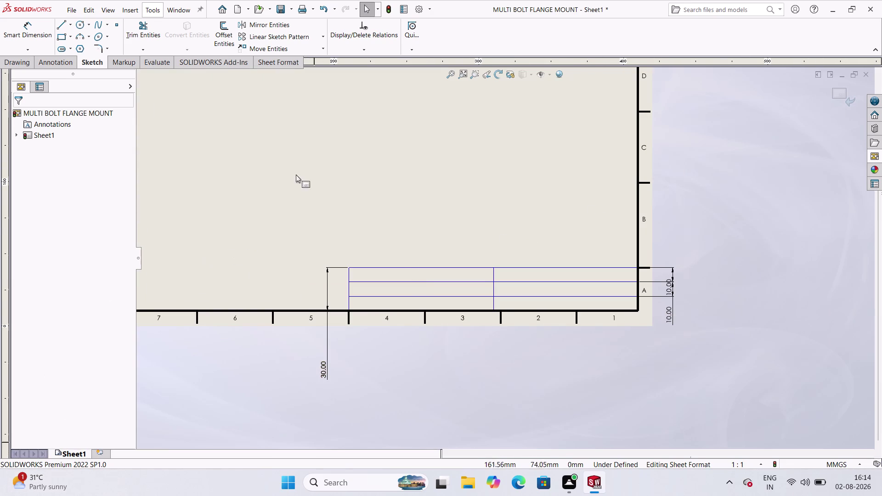
scroll(down, 3)
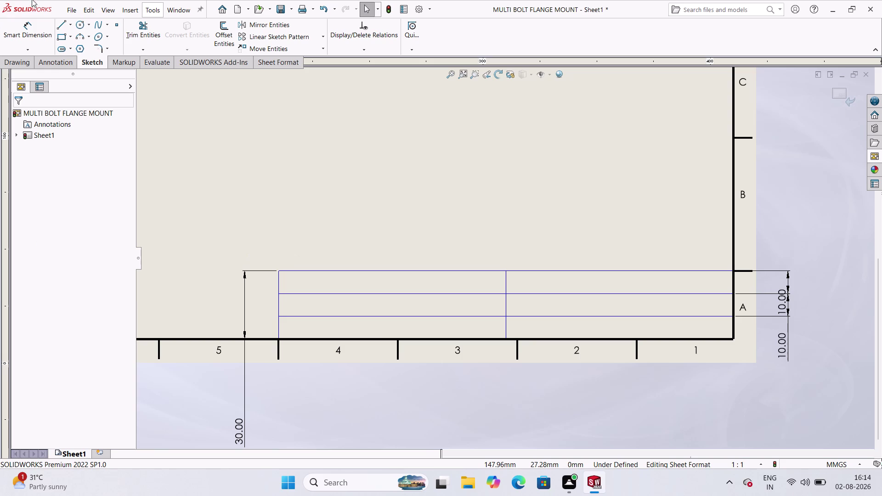
click(56, 68)
click(140, 21)
click(135, 22)
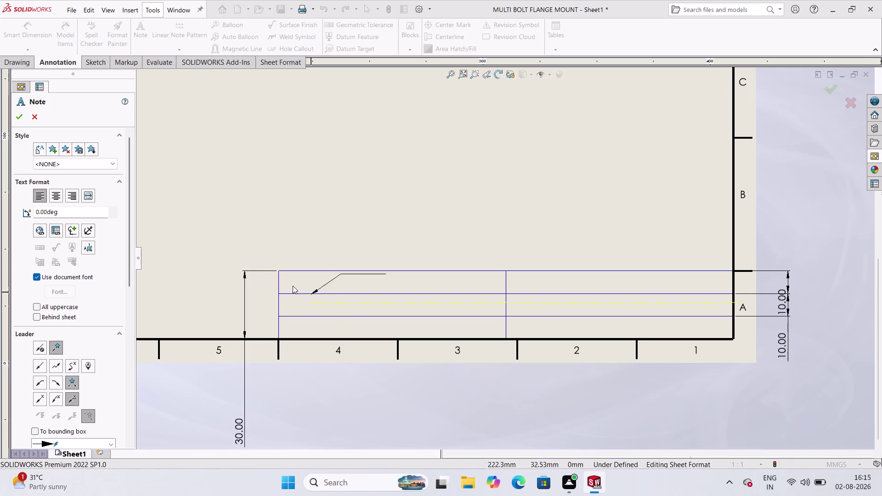
Write a leaderless 'PART NAME :' note in the top-left cell, then place one in the second row.
click(41, 348)
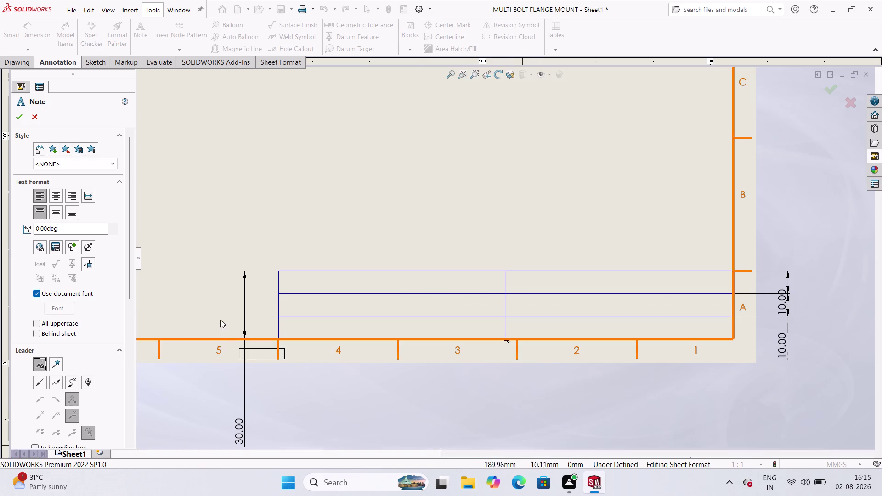
click(283, 282)
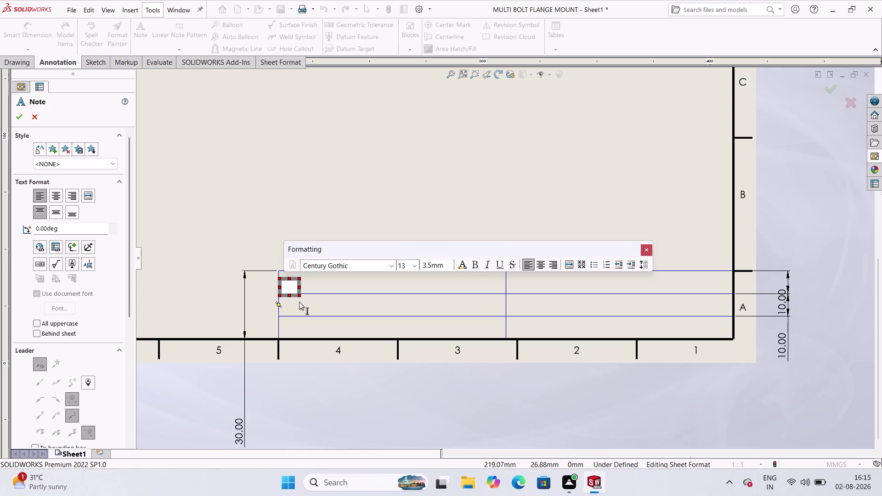
text(PART)
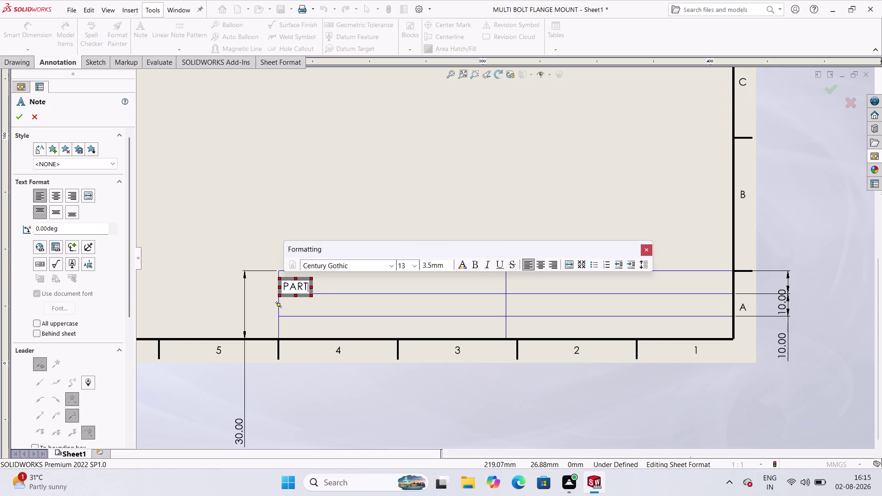
key(space)
text(NAME)
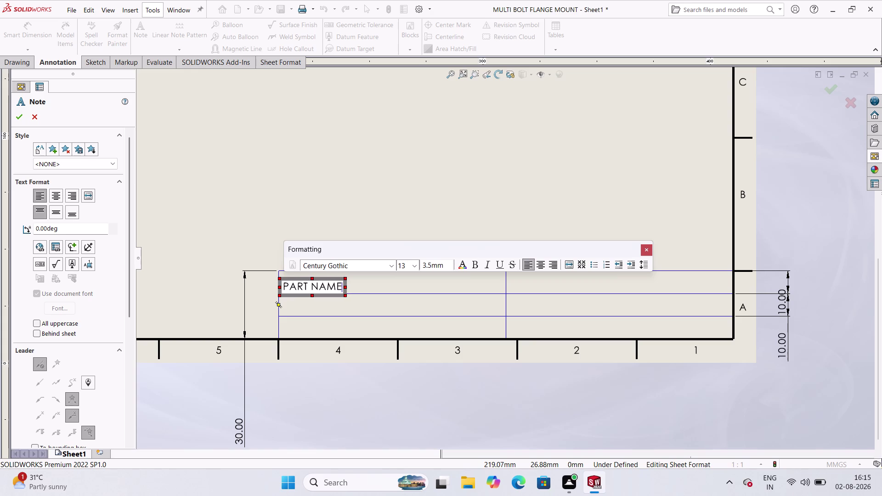
key(space)
key(space)
text(:)
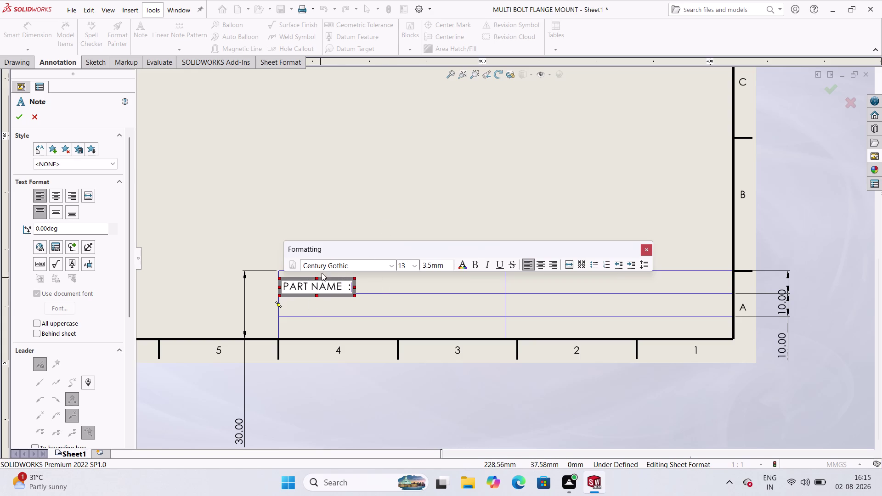
click(368, 284)
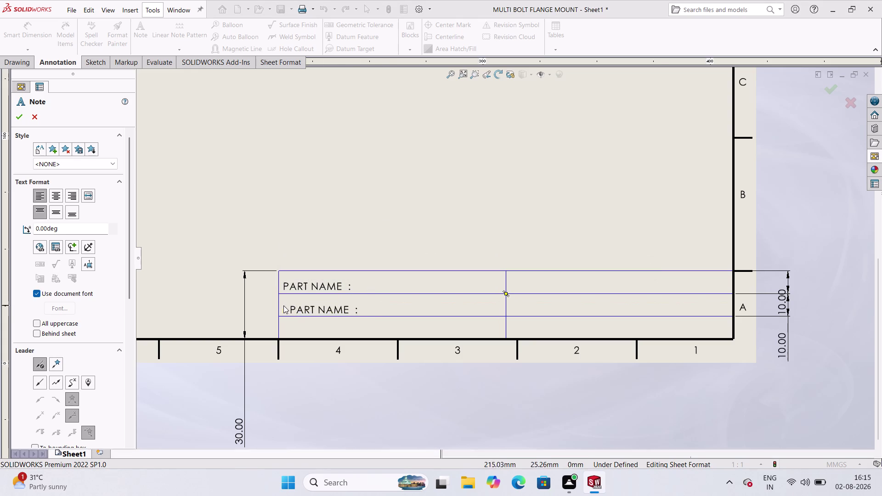
Place a 'PART NAME :' note in the left column's third row.
click(283, 306)
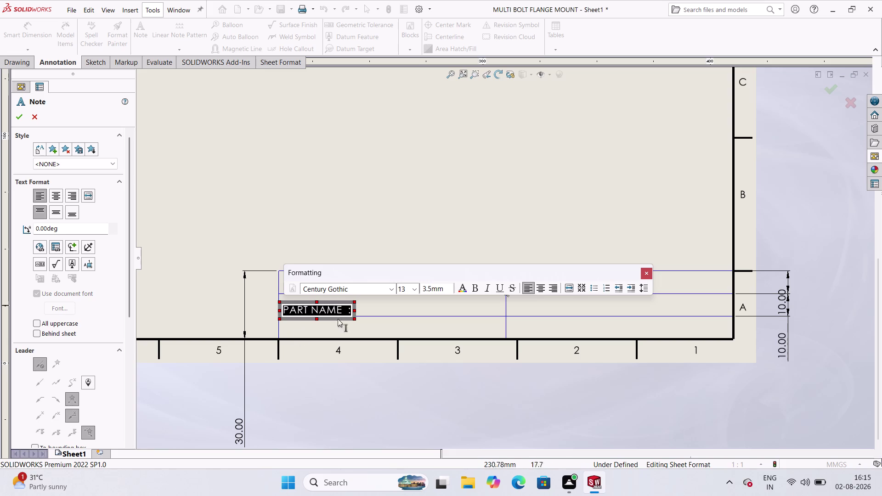
click(380, 308)
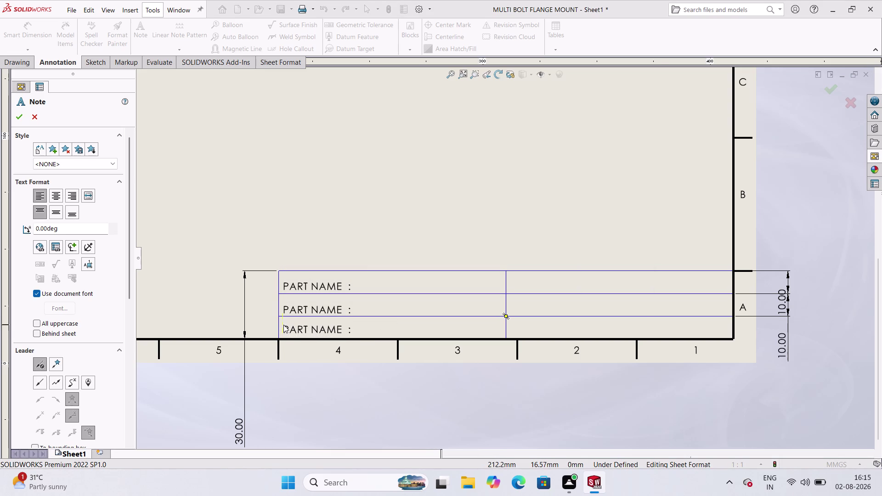
click(283, 325)
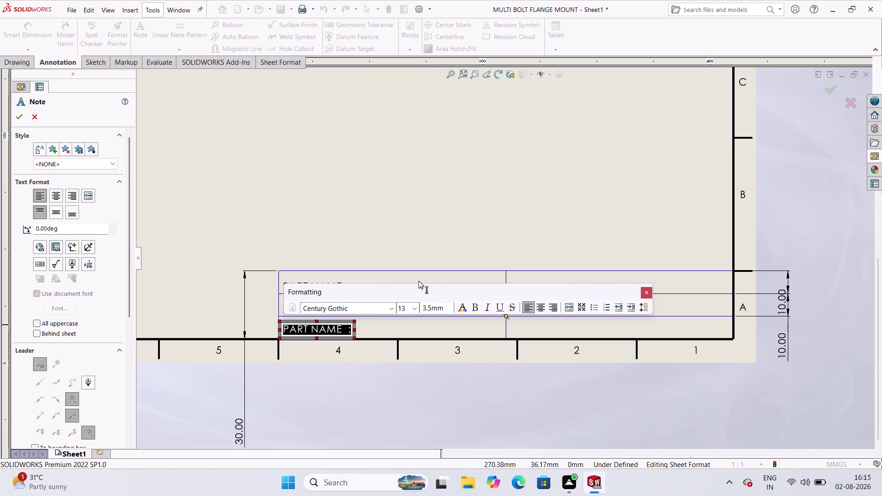
Place 'PART NAME :' notes in all three right-column rows and end note placement.
click(394, 327)
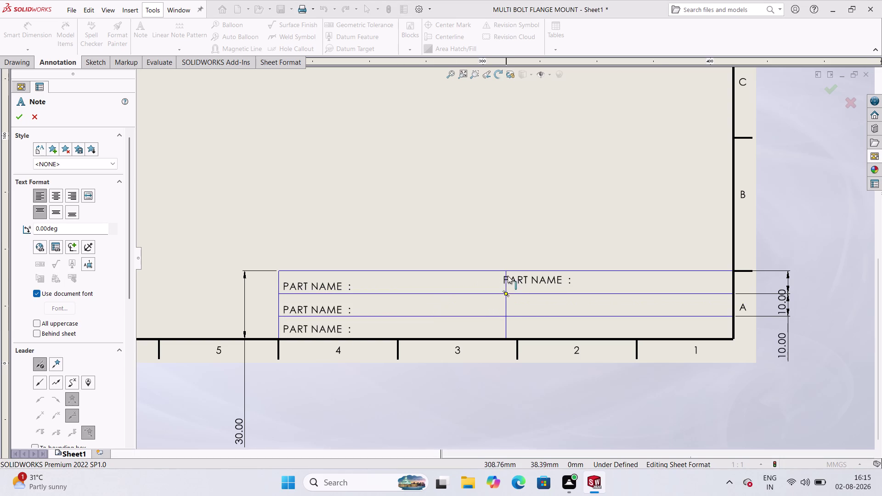
click(513, 278)
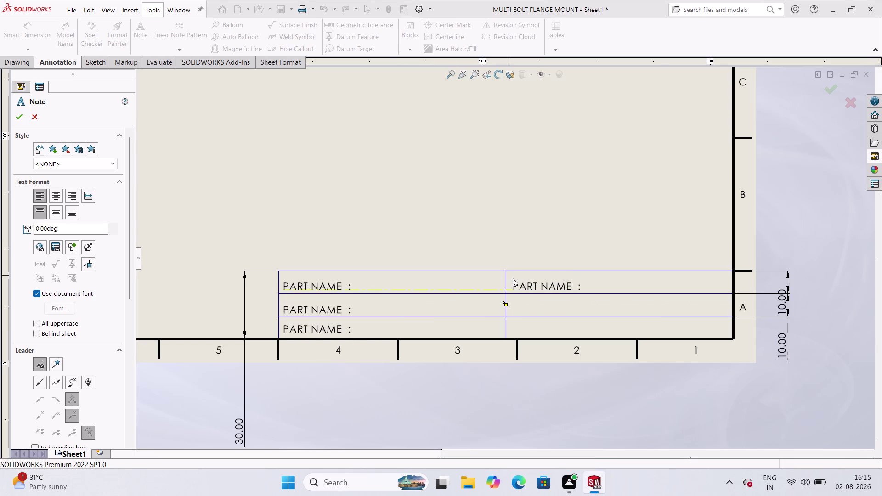
click(605, 279)
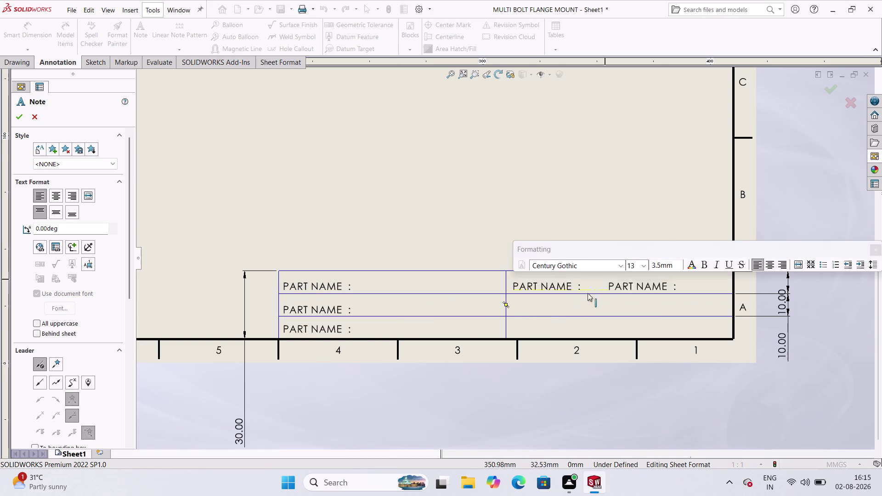
click(514, 305)
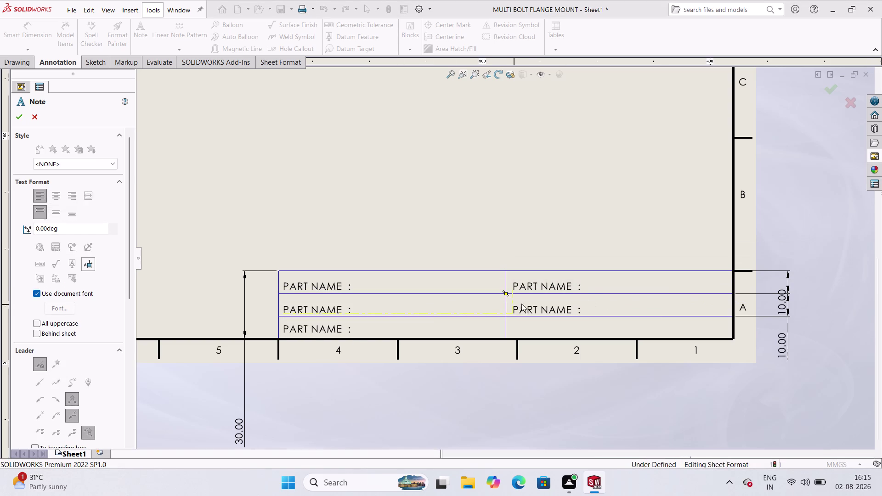
click(615, 309)
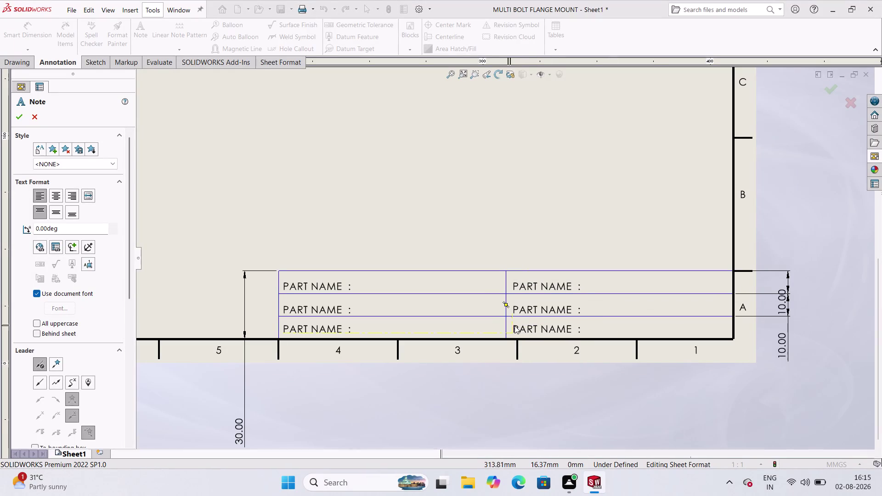
click(510, 325)
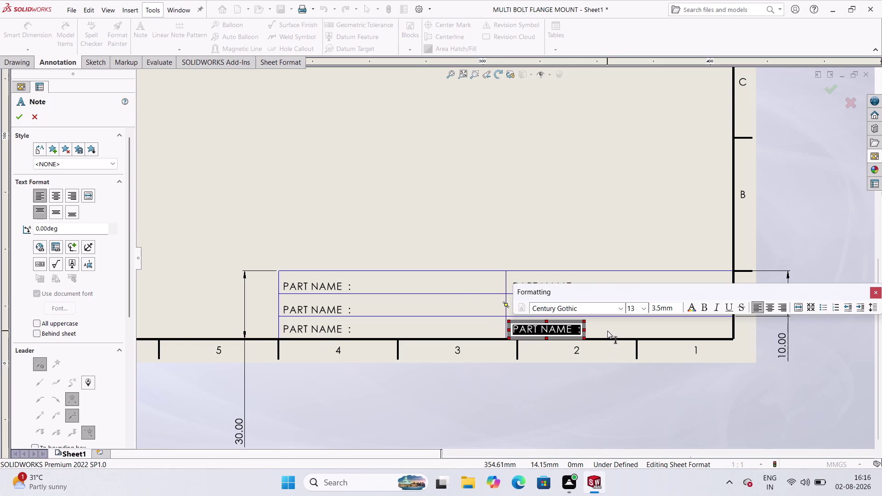
key(Escape)
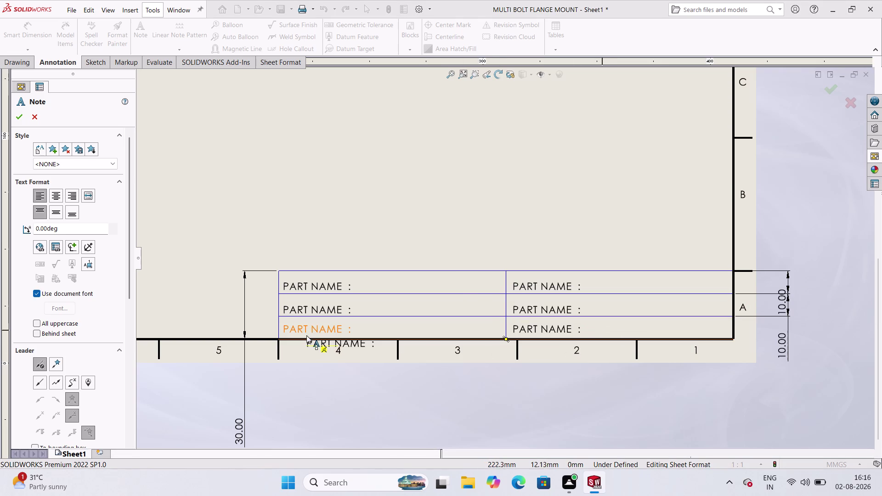
key(Escape)
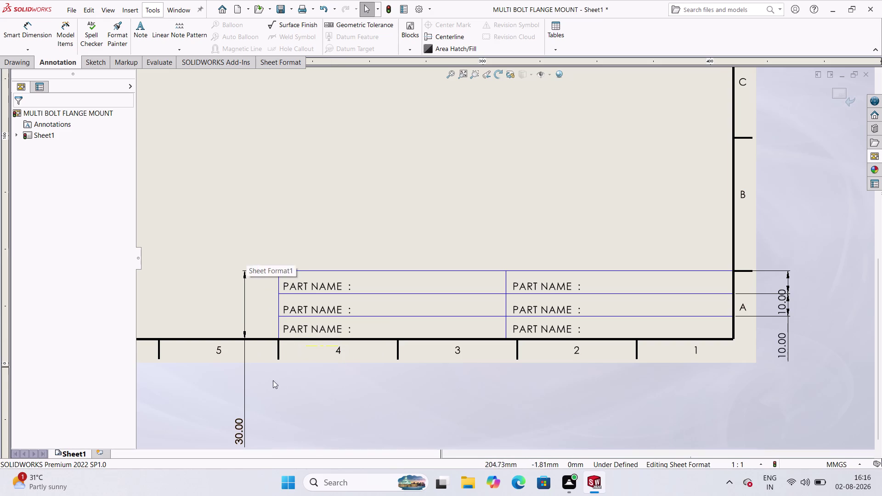
Hide the 30.00 height dimension and both 10.00 row-spacing dimensions.
right_click(241, 416)
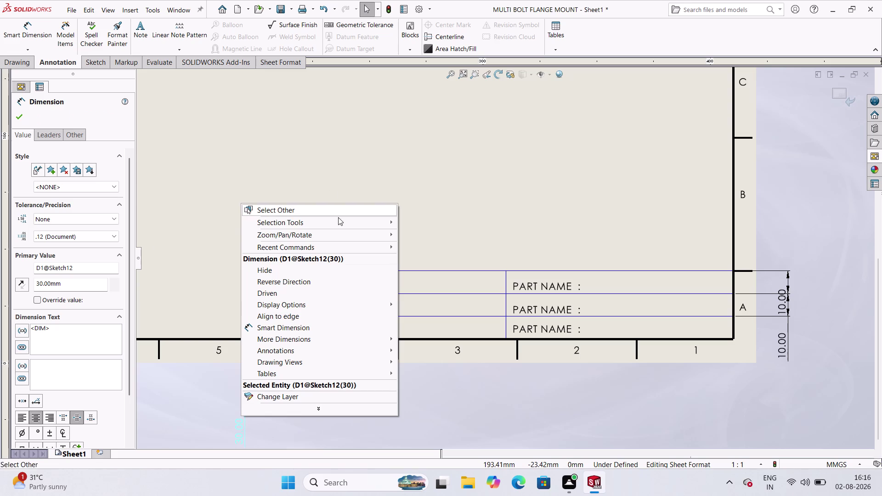
click(269, 268)
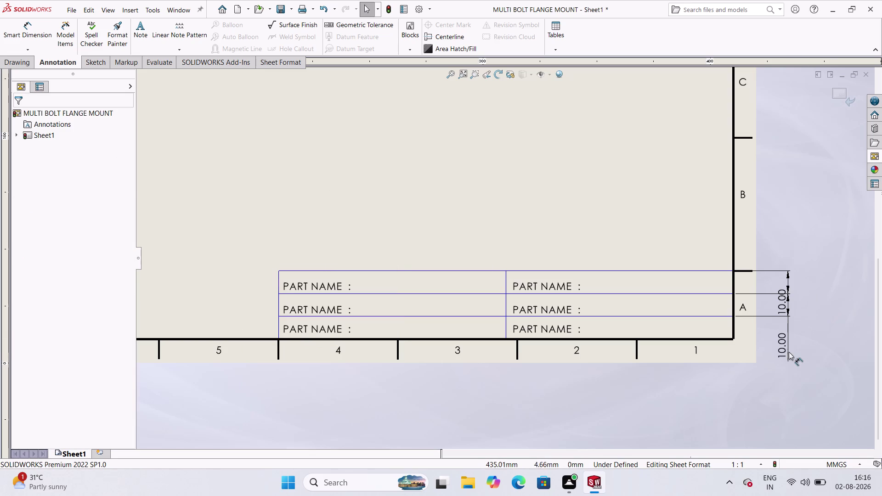
right_click(782, 344)
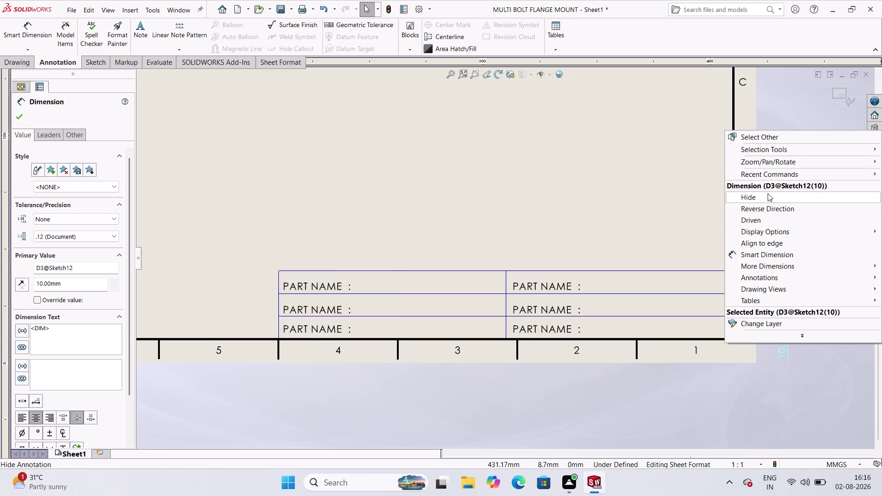
click(764, 197)
right_click(783, 303)
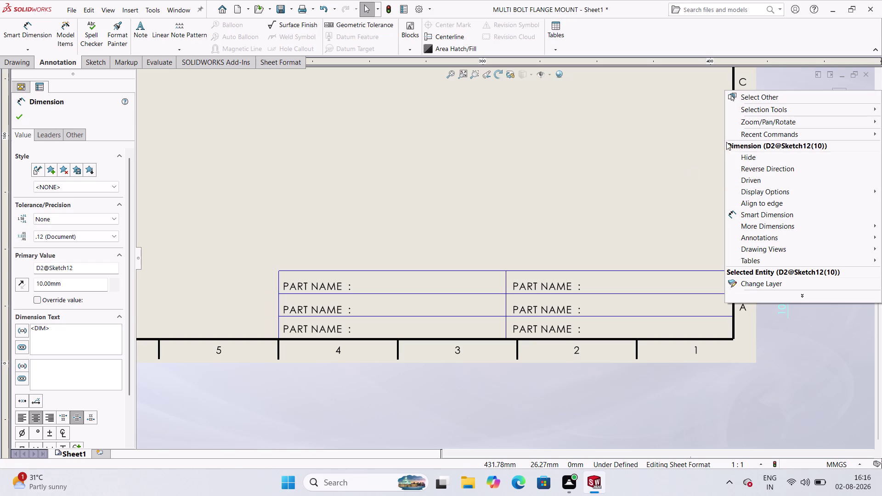
click(754, 159)
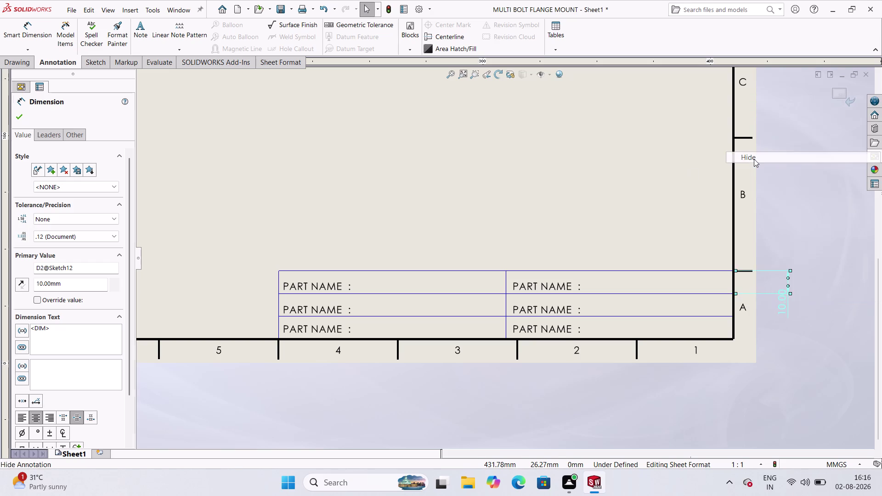